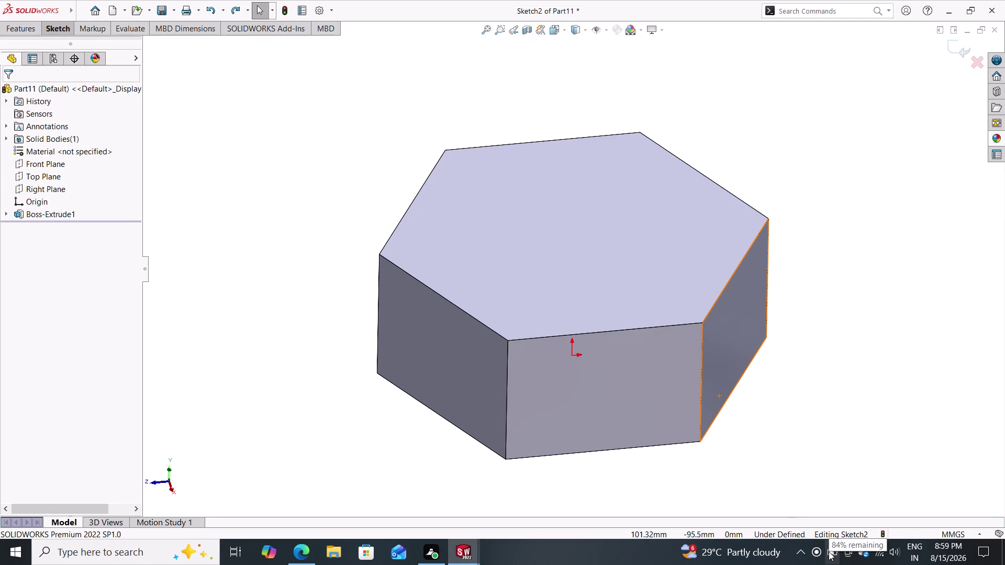
Select the Right Plane and view it face-on.
click(697, 428)
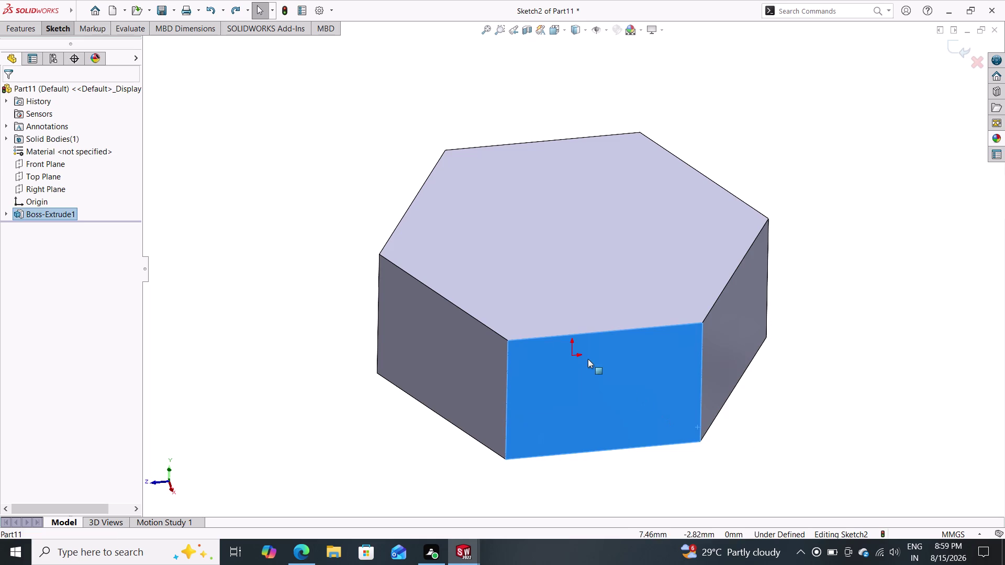
click(39, 190)
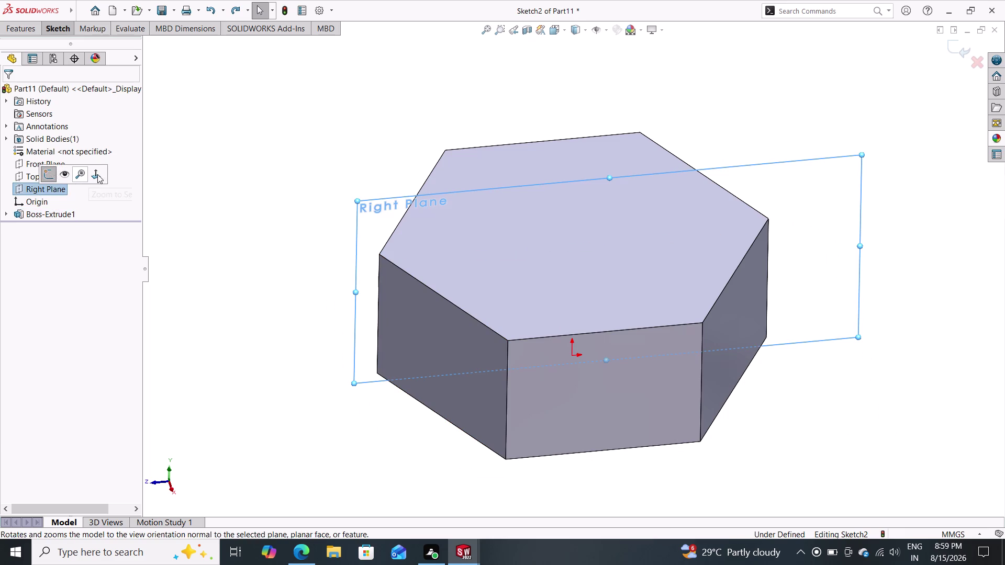
click(97, 175)
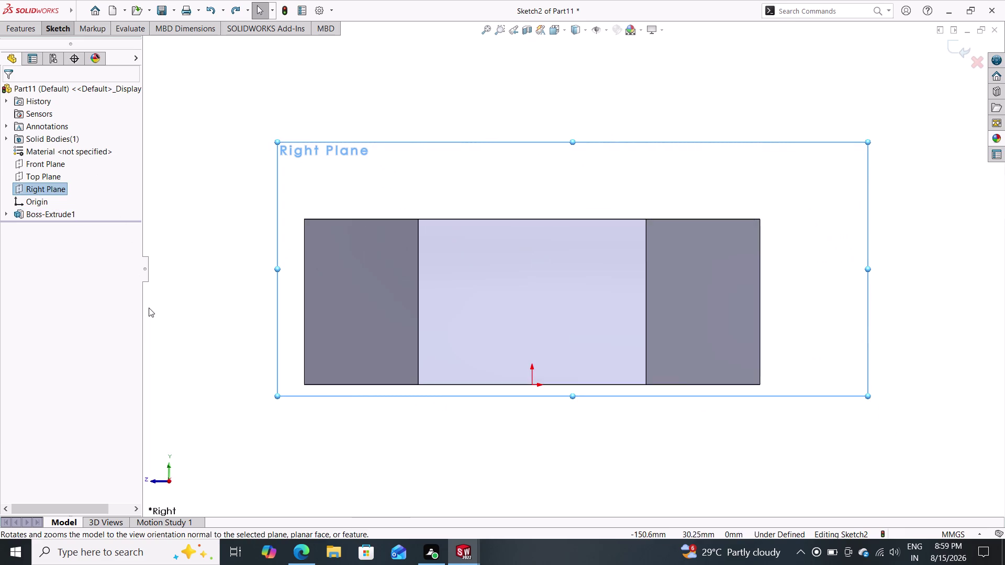
Draw a vertical construction centerline rising straight up from the origin.
click(48, 27)
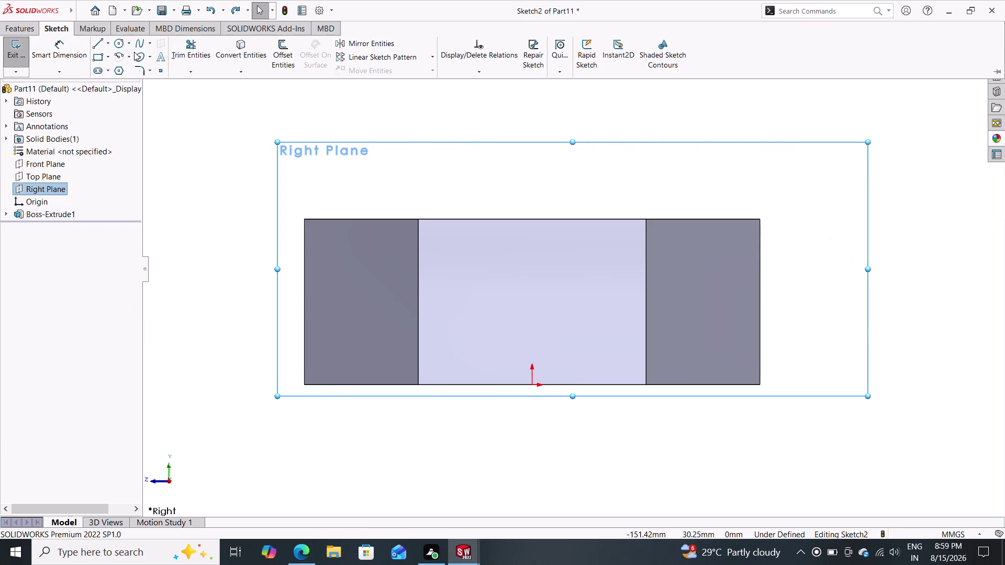
click(107, 45)
click(107, 70)
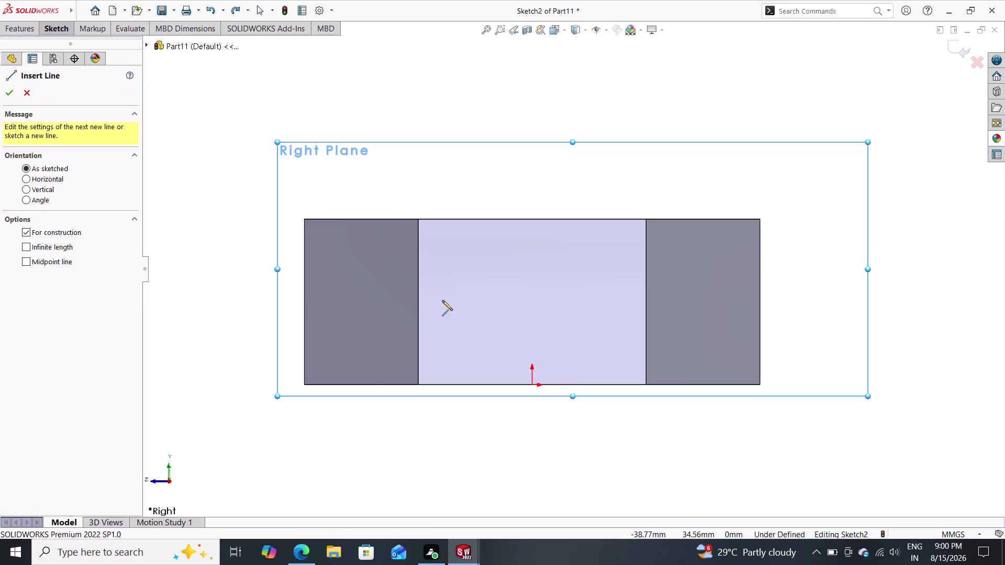
click(533, 384)
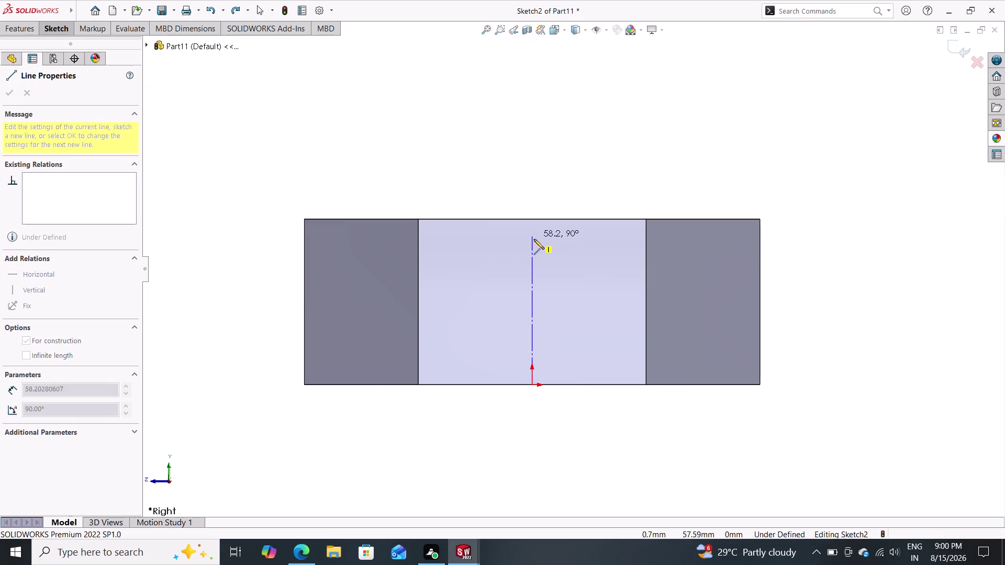
click(534, 240)
key(Escape)
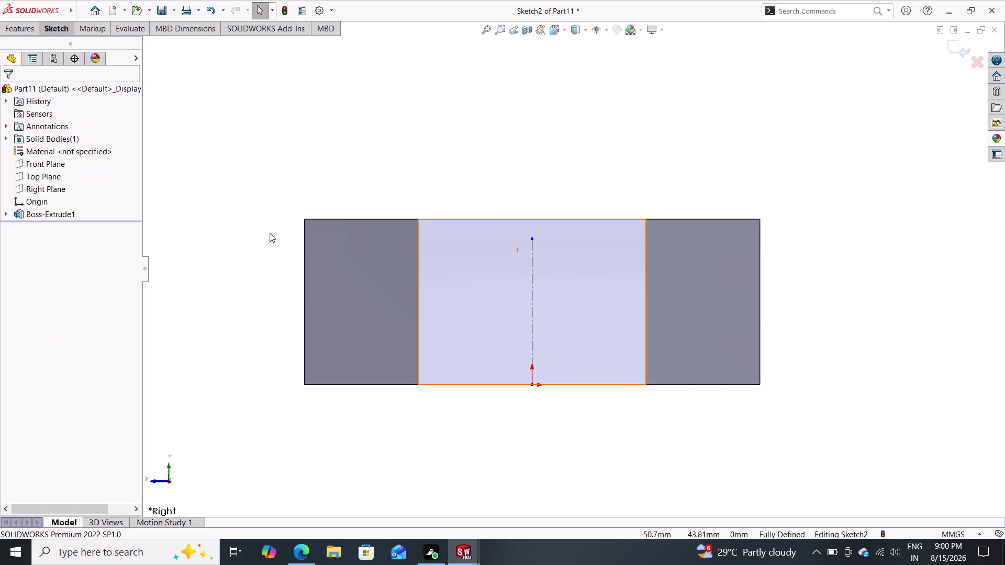
click(64, 32)
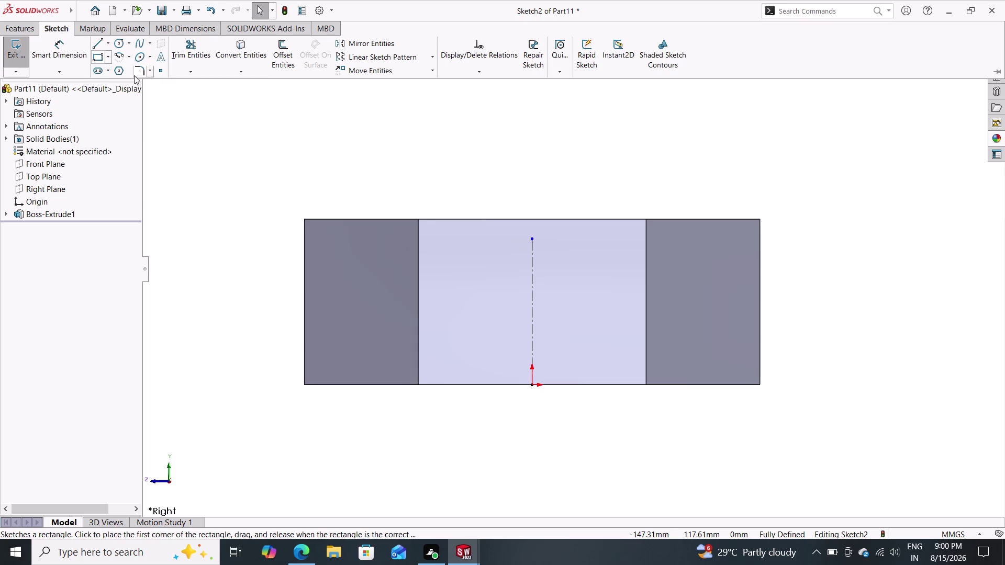
Convert the right block's top edge and outer side edge into sketch lines.
click(703, 218)
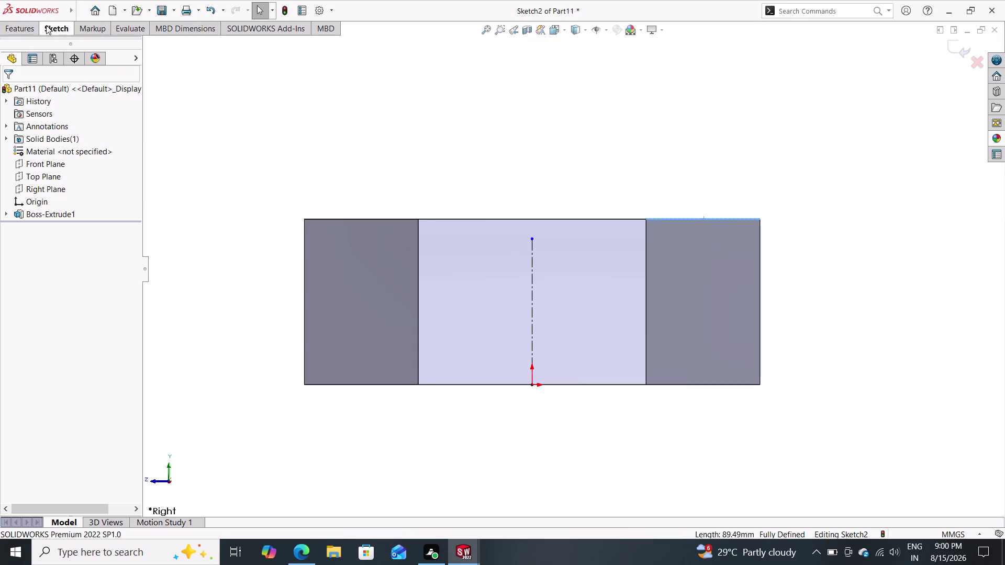
click(46, 26)
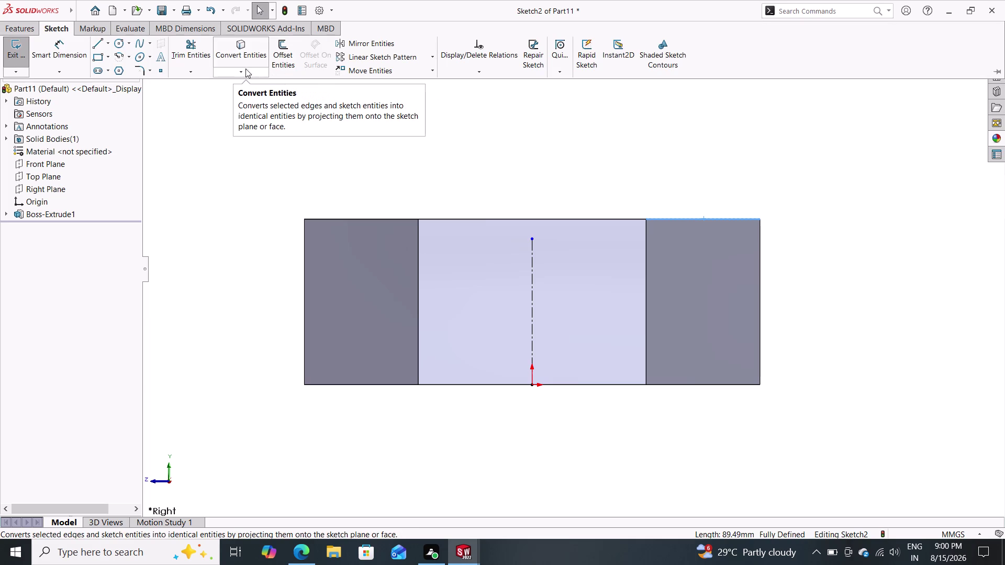
click(241, 54)
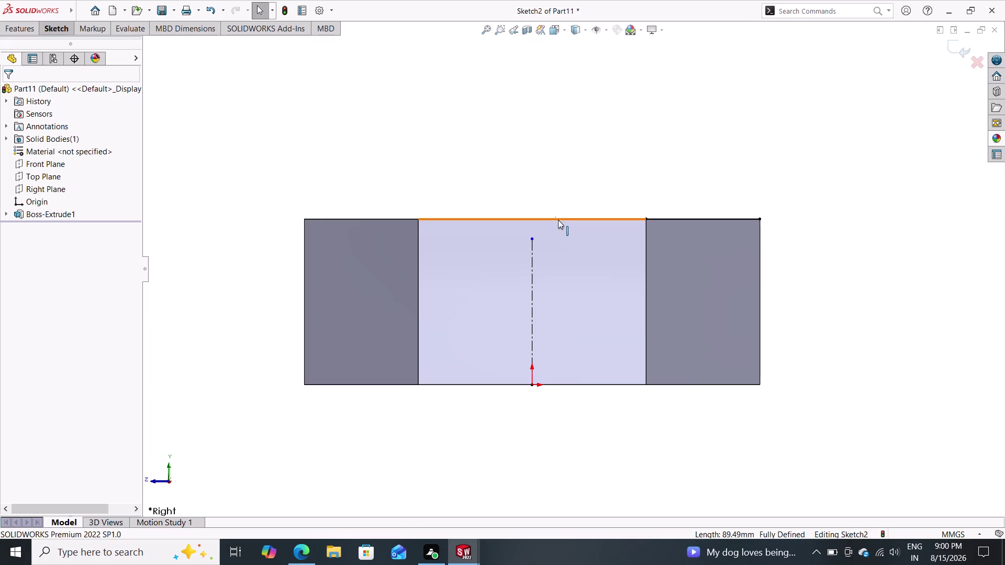
click(759, 255)
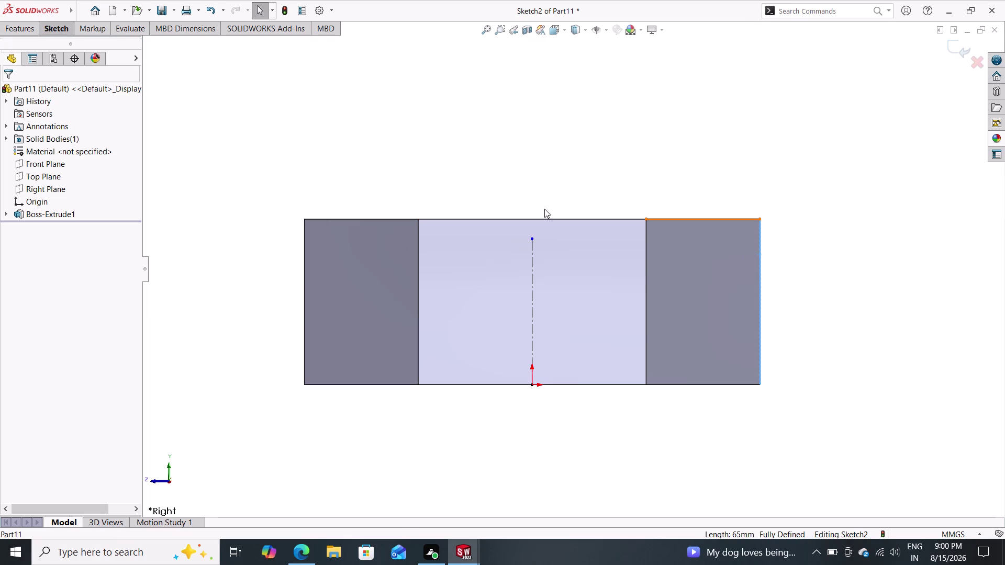
click(60, 23)
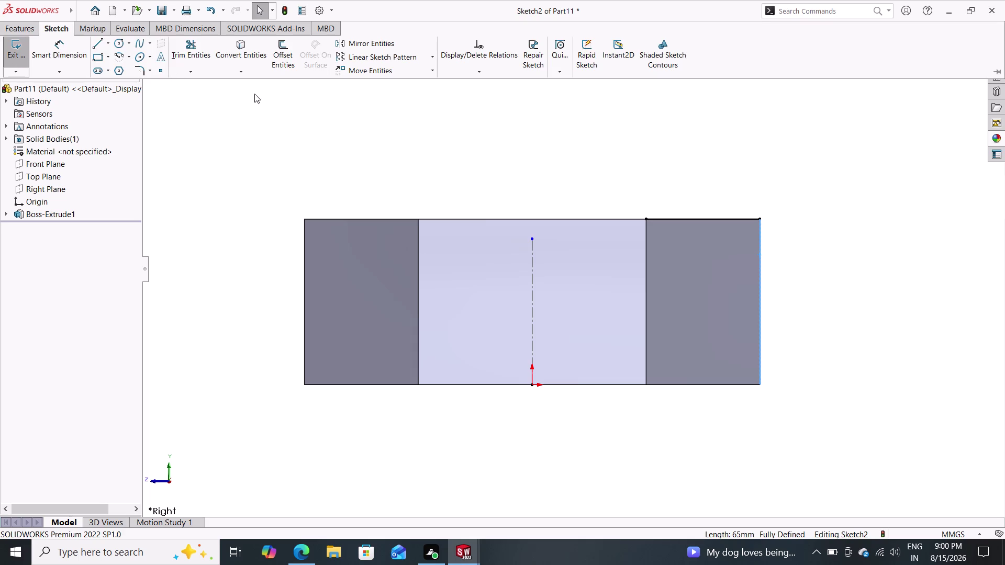
click(242, 54)
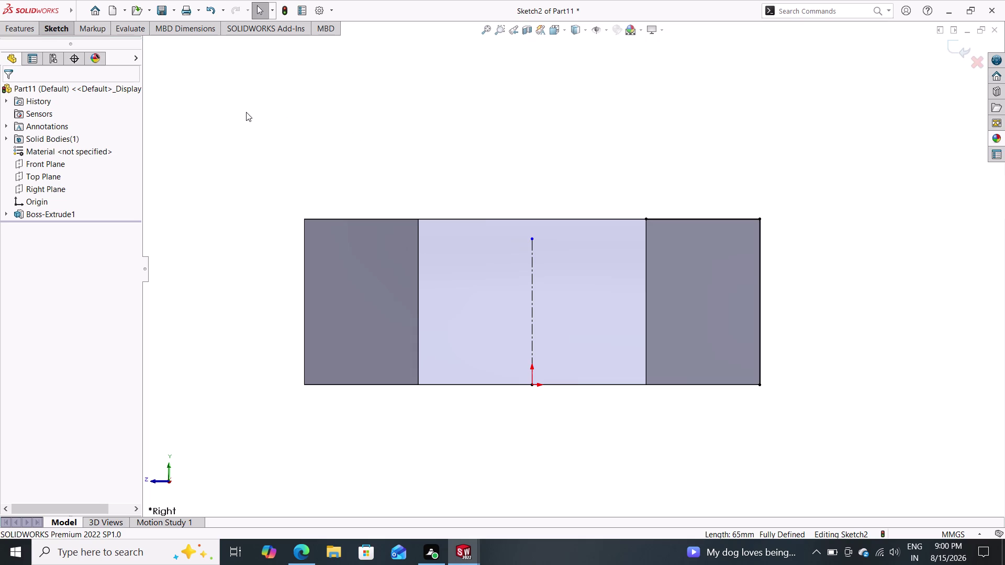
click(64, 31)
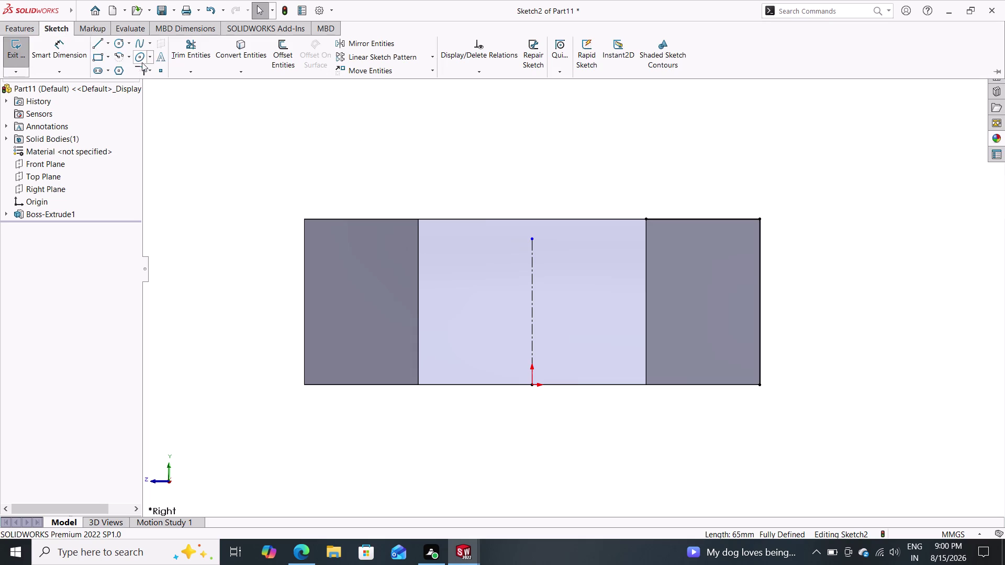
click(140, 68)
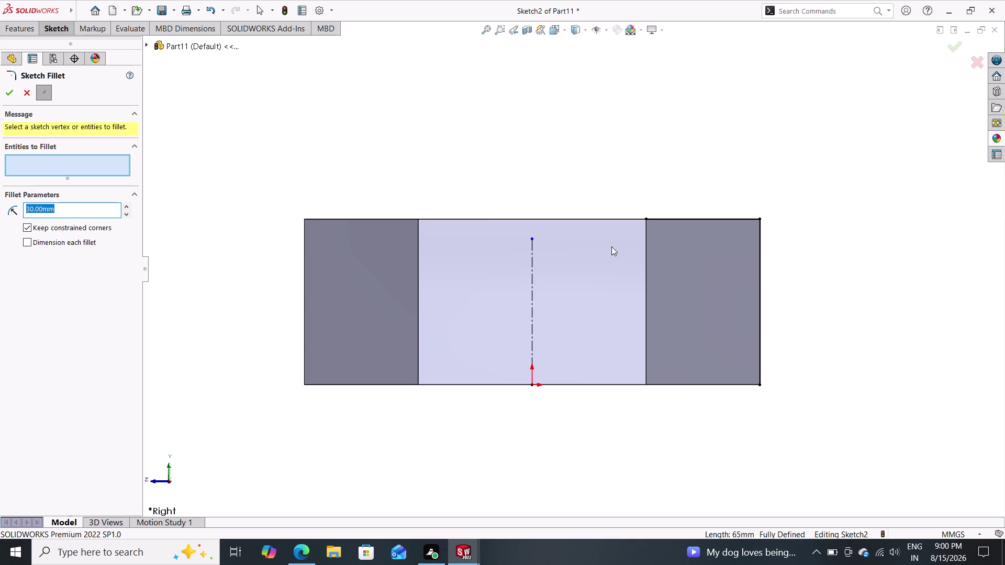
Fillet the corner between the converted top and right edges with a 30 mm radius.
drag(786, 205, 723, 253)
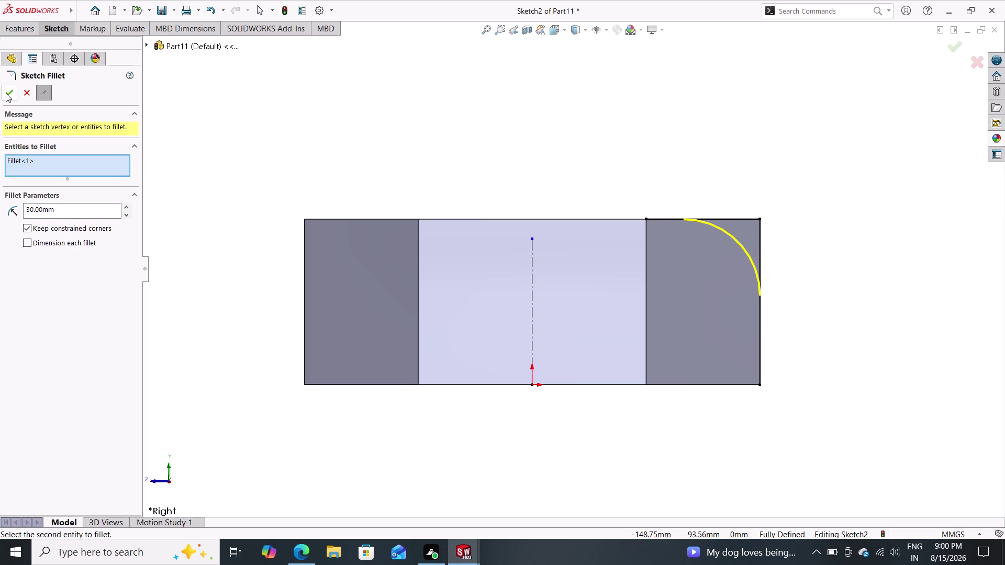
click(5, 93)
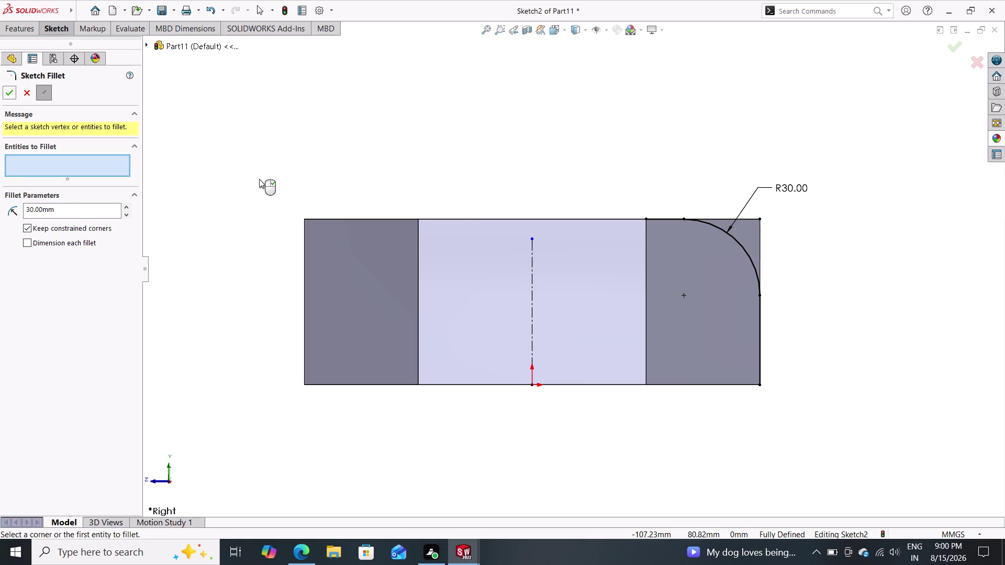
key(Escape)
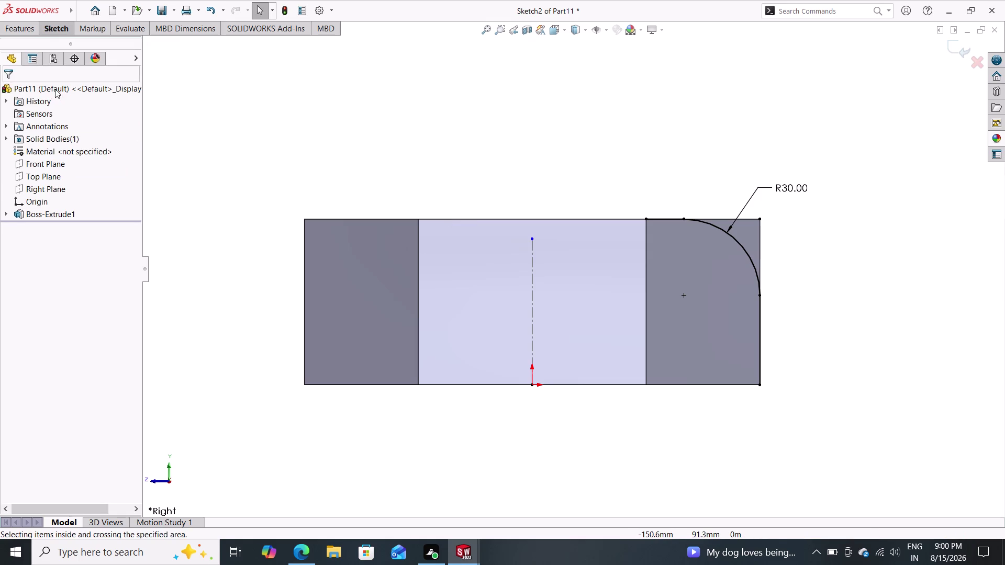
click(57, 27)
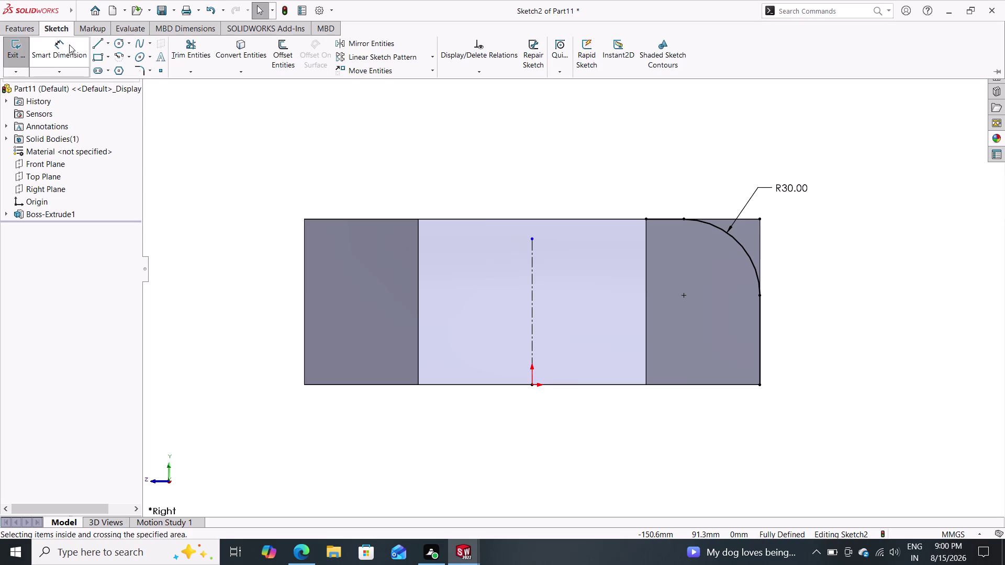
Draw a line chain enclosing the filleted corner, from above the nut down to its base.
click(97, 45)
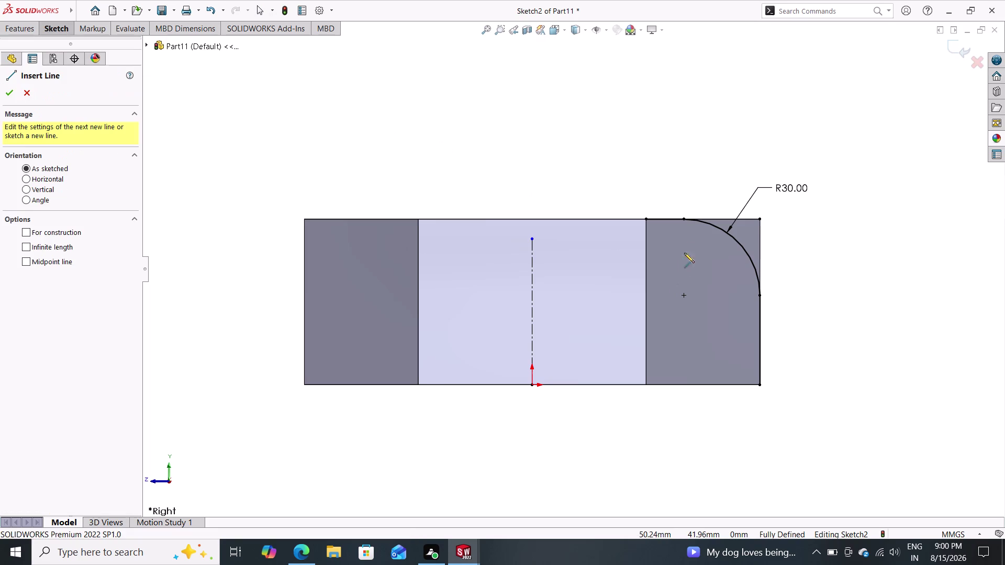
click(684, 219)
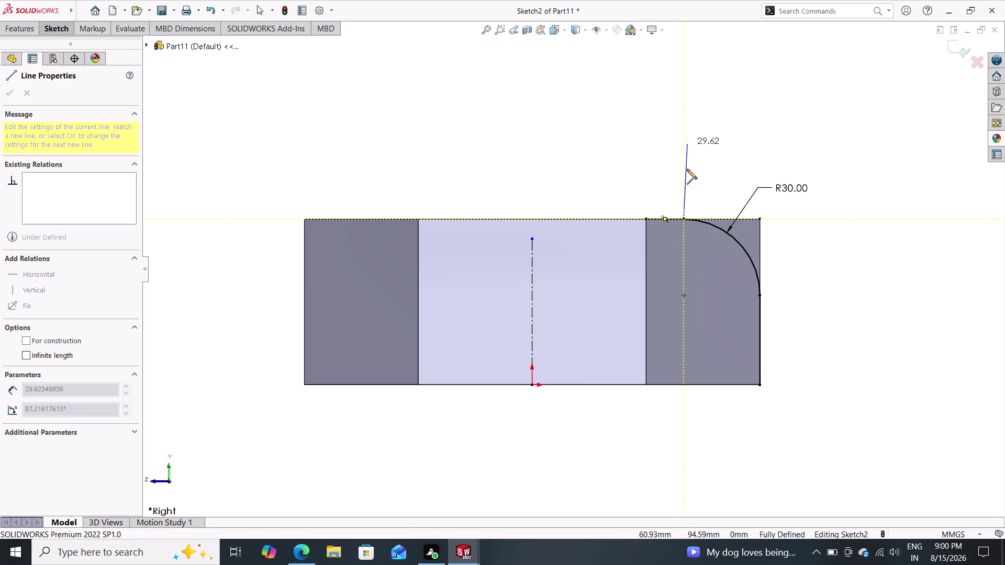
click(684, 142)
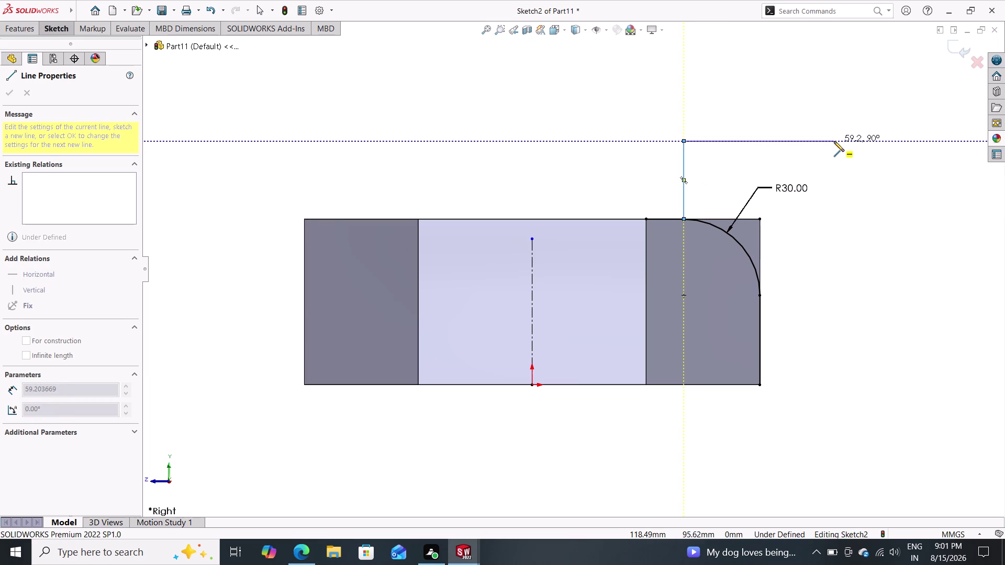
click(834, 142)
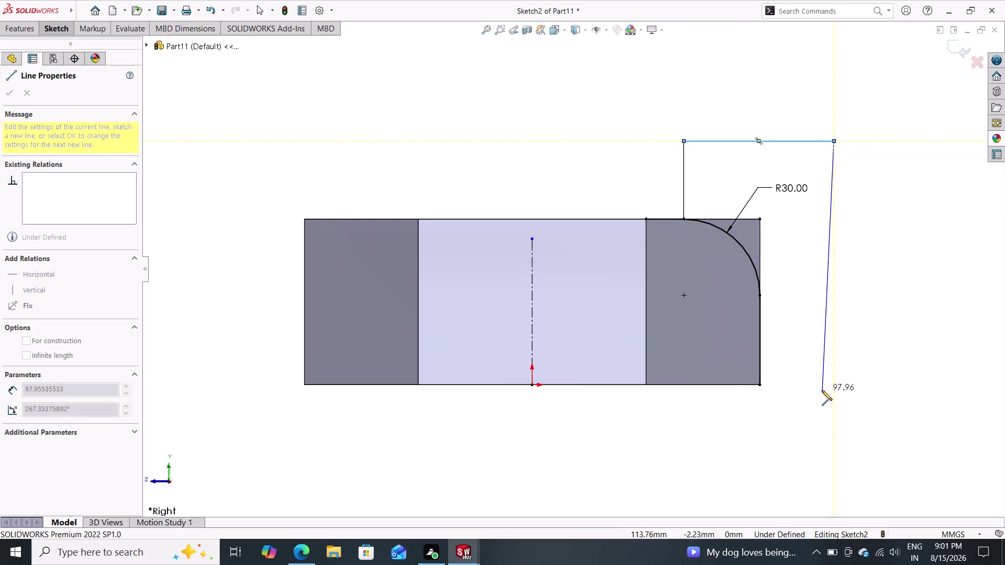
click(821, 387)
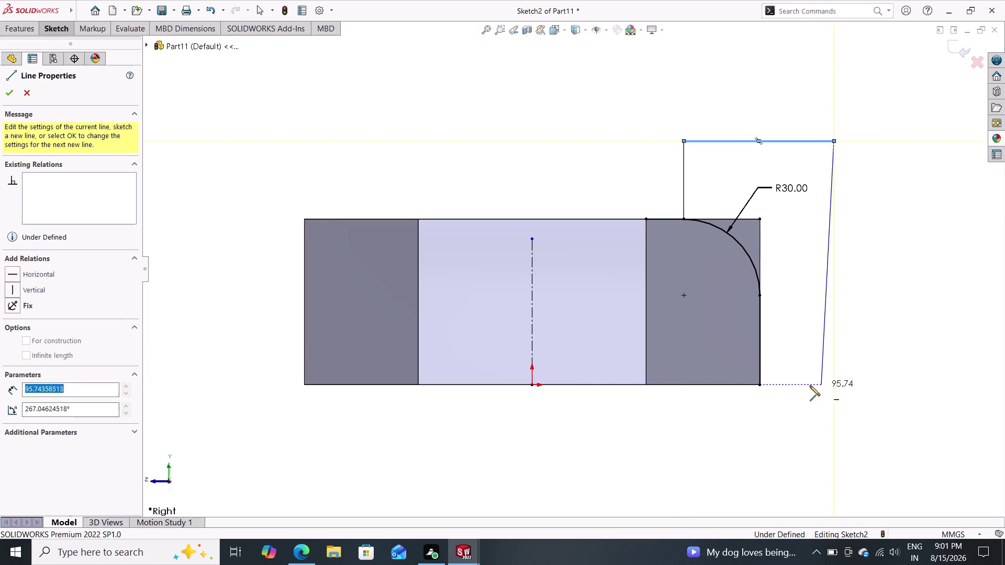
click(760, 384)
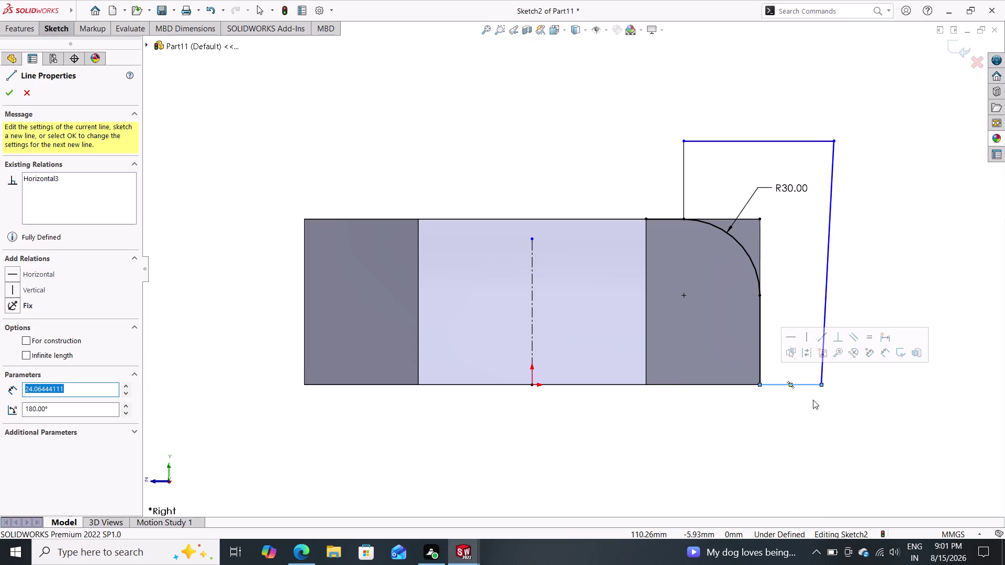
key(Escape)
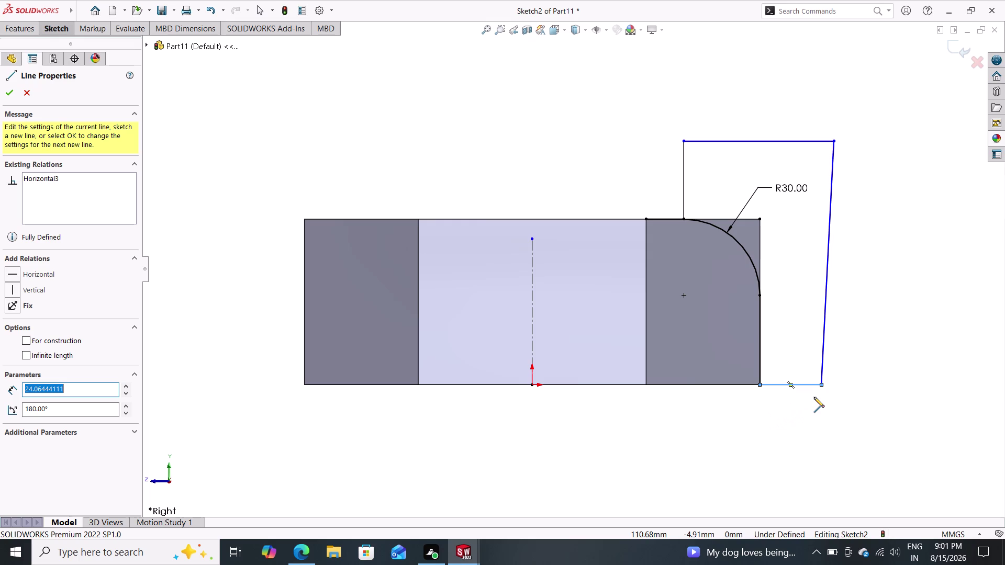
key(Escape)
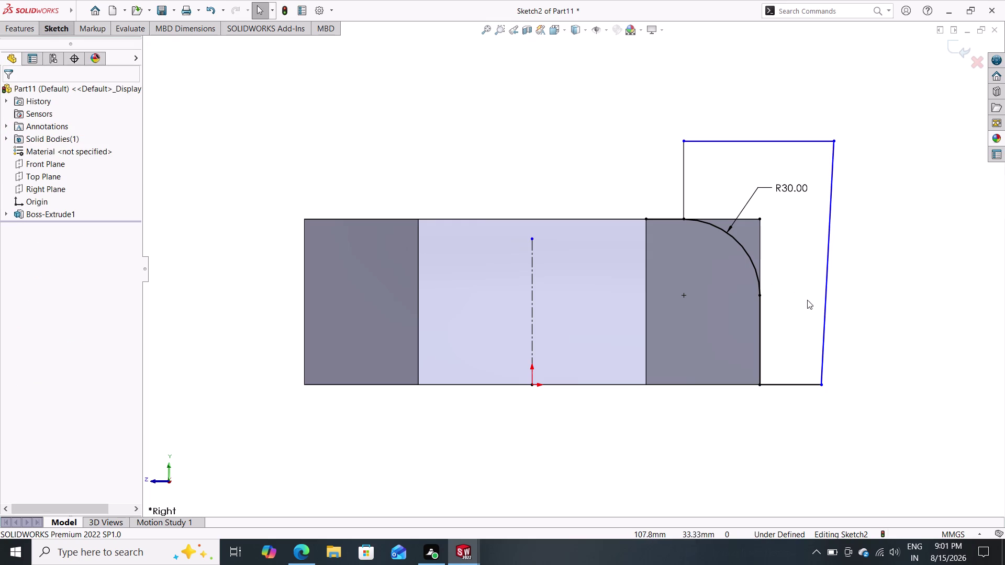
Make the slanted right-side line vertical, about 95.74 mm long.
click(824, 307)
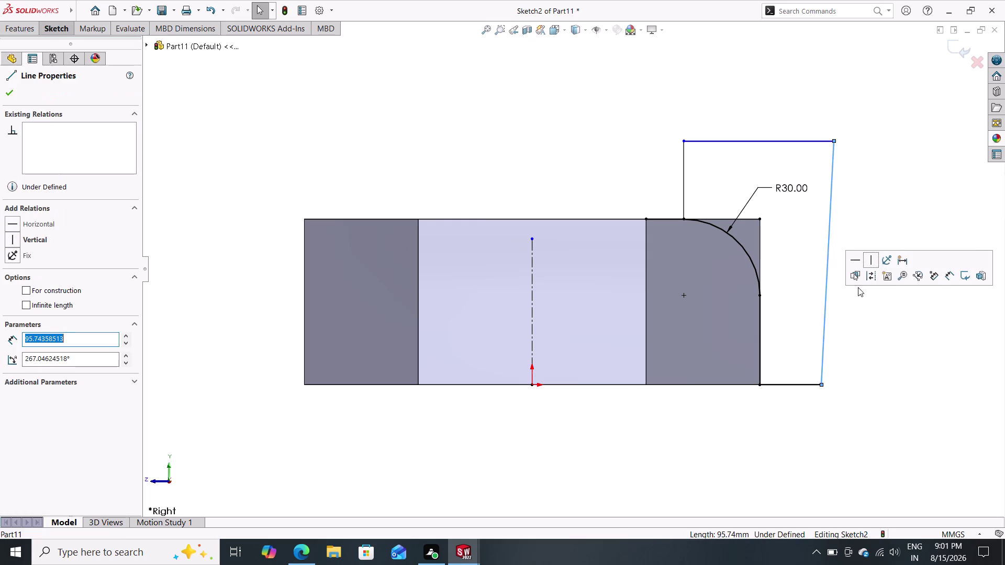
click(873, 257)
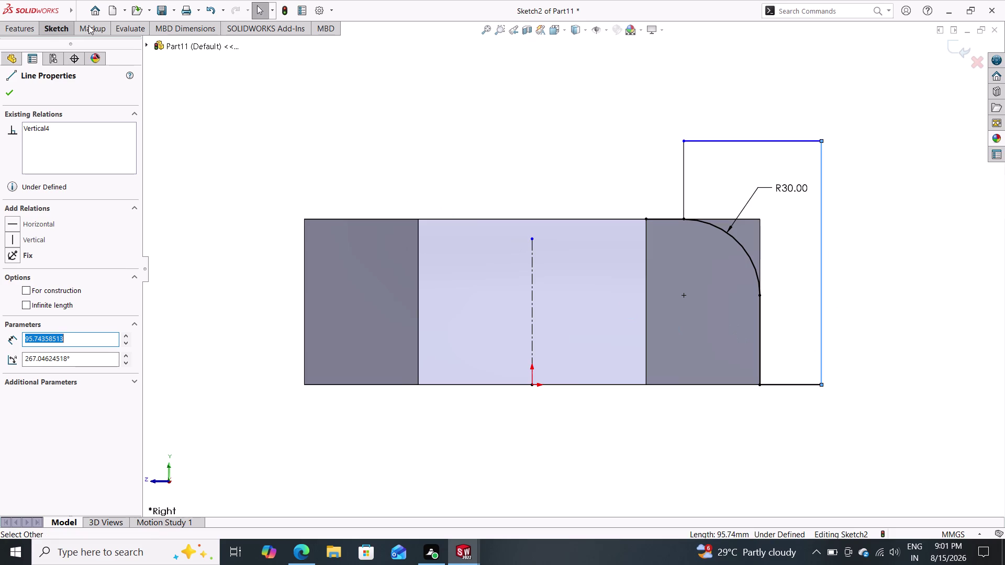
click(5, 90)
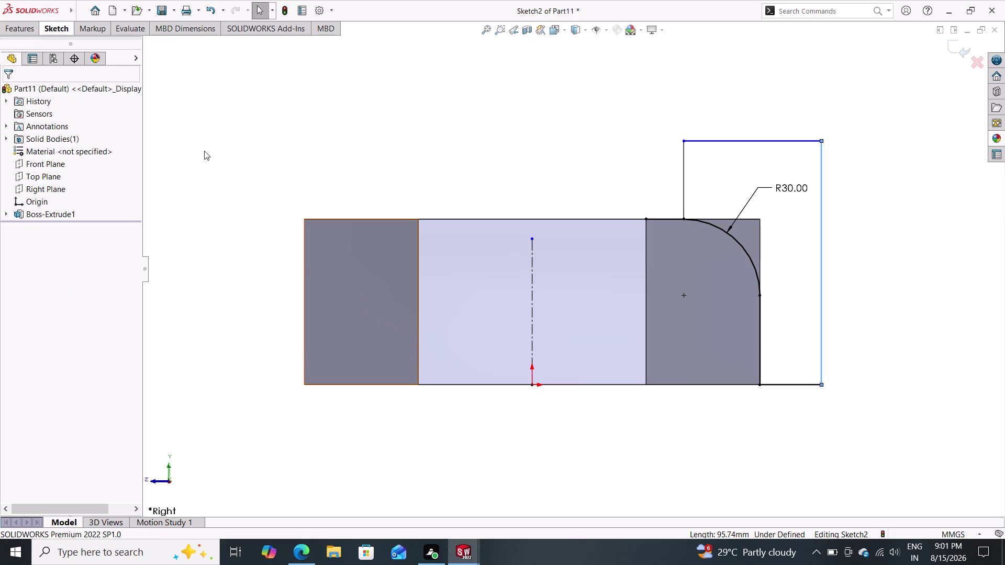
click(61, 34)
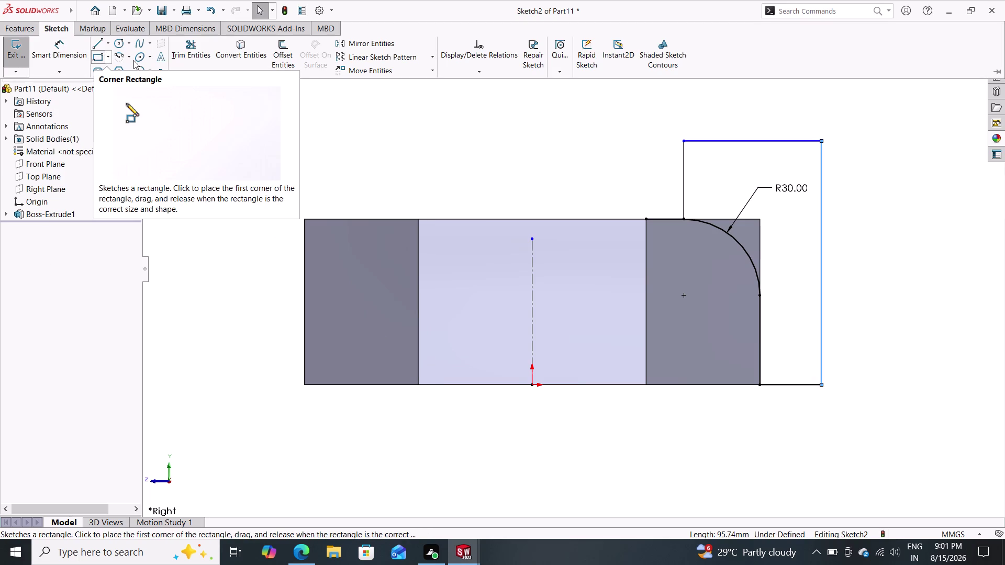
click(18, 26)
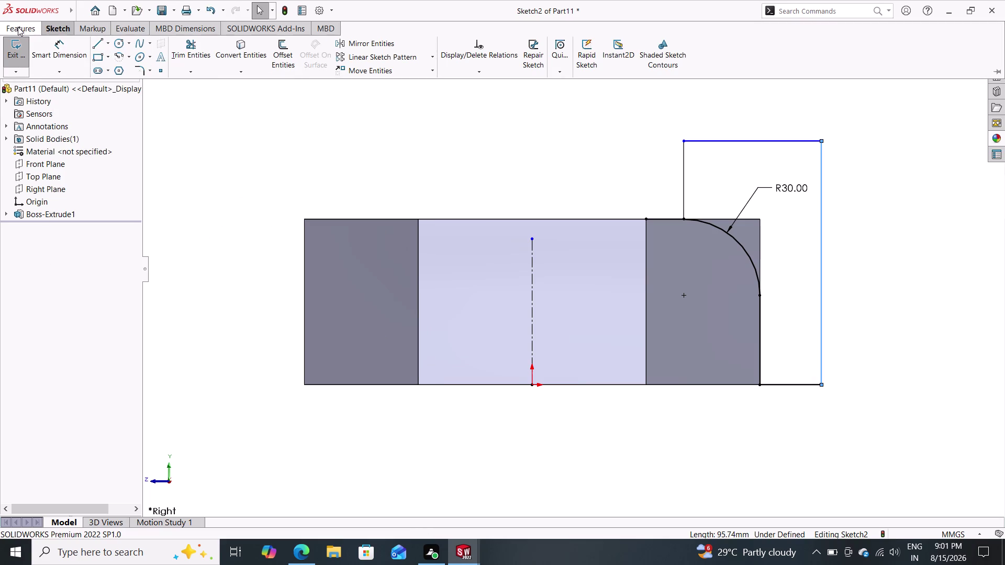
click(55, 50)
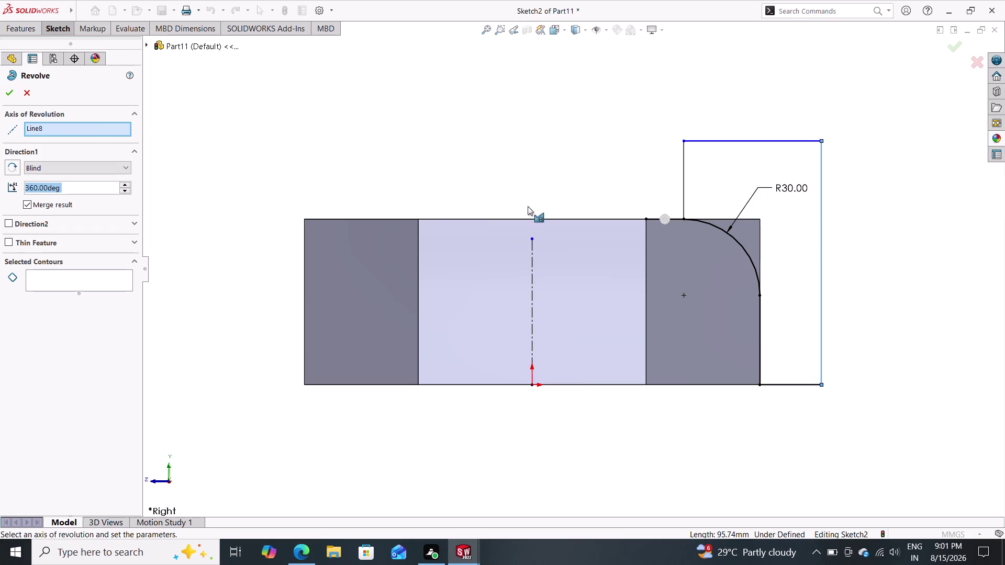
click(7, 90)
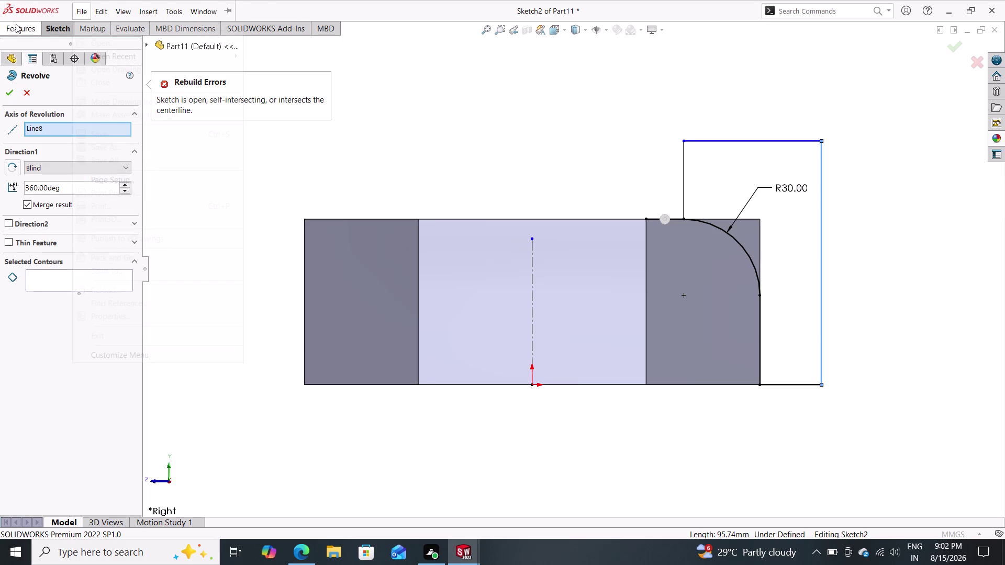
click(46, 27)
click(46, 27)
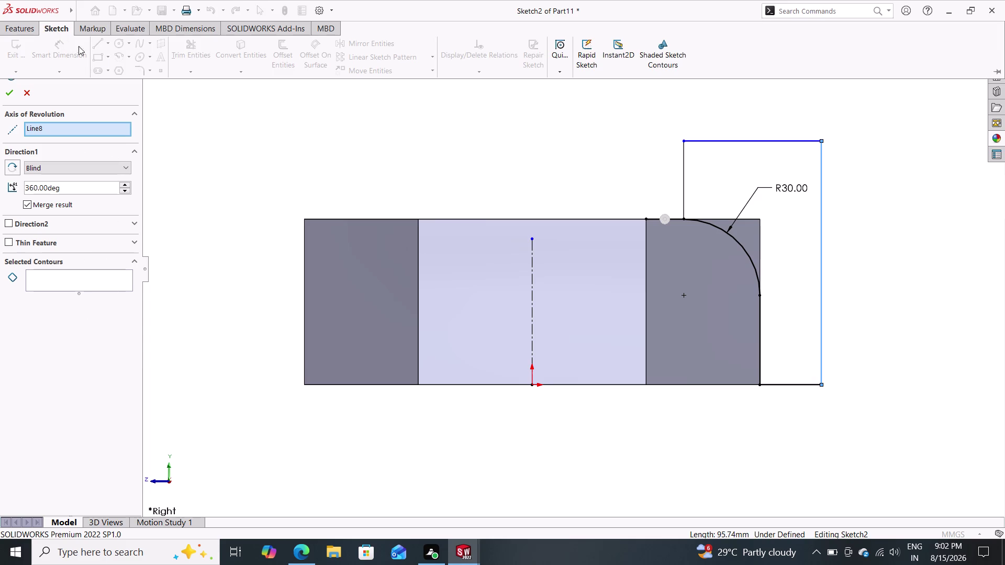
click(16, 28)
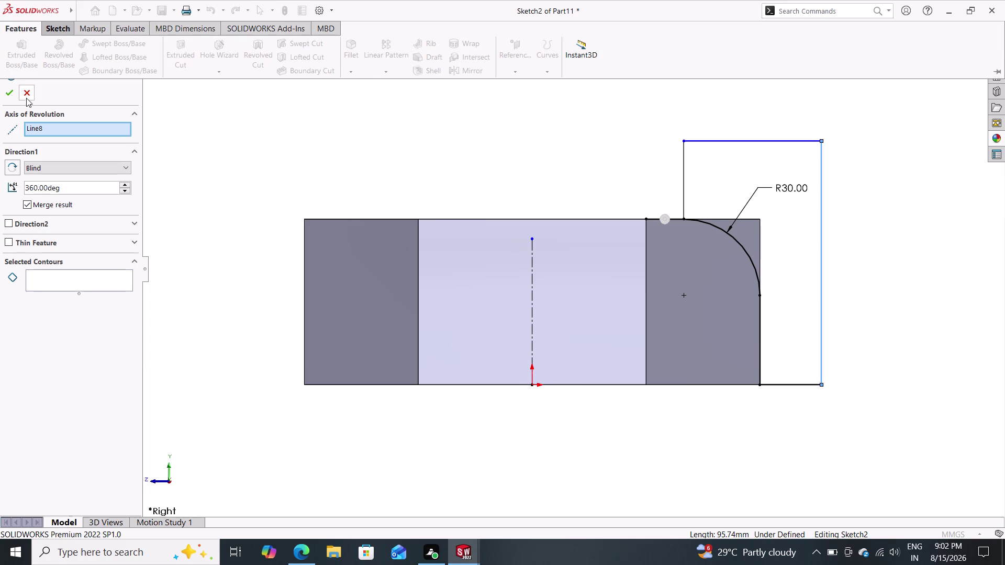
click(26, 97)
click(59, 33)
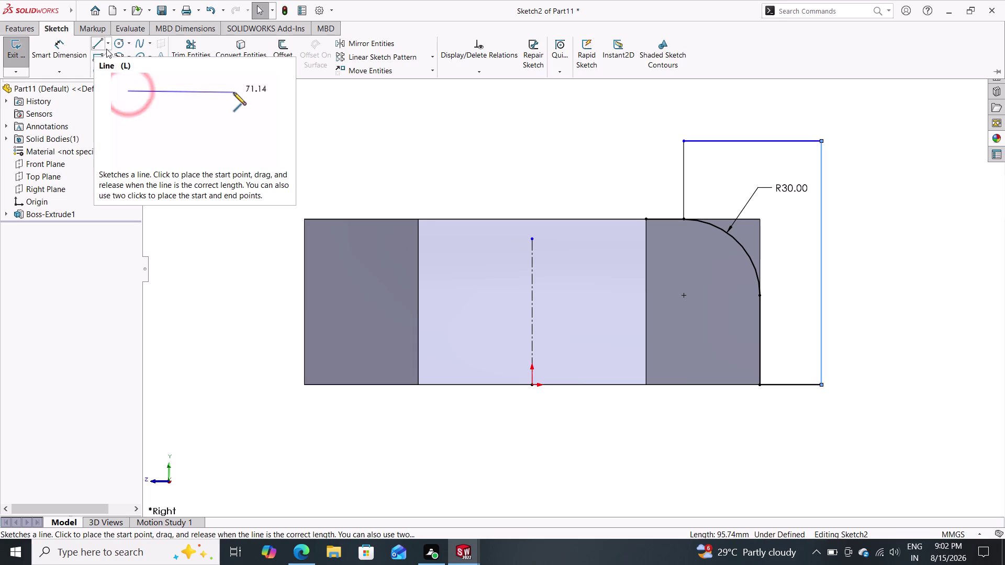
click(189, 56)
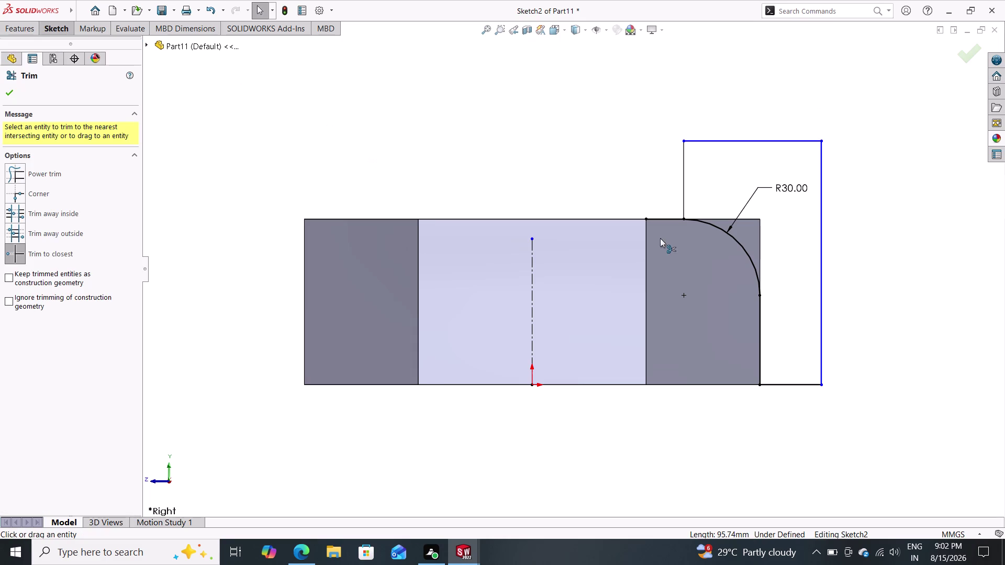
click(658, 219)
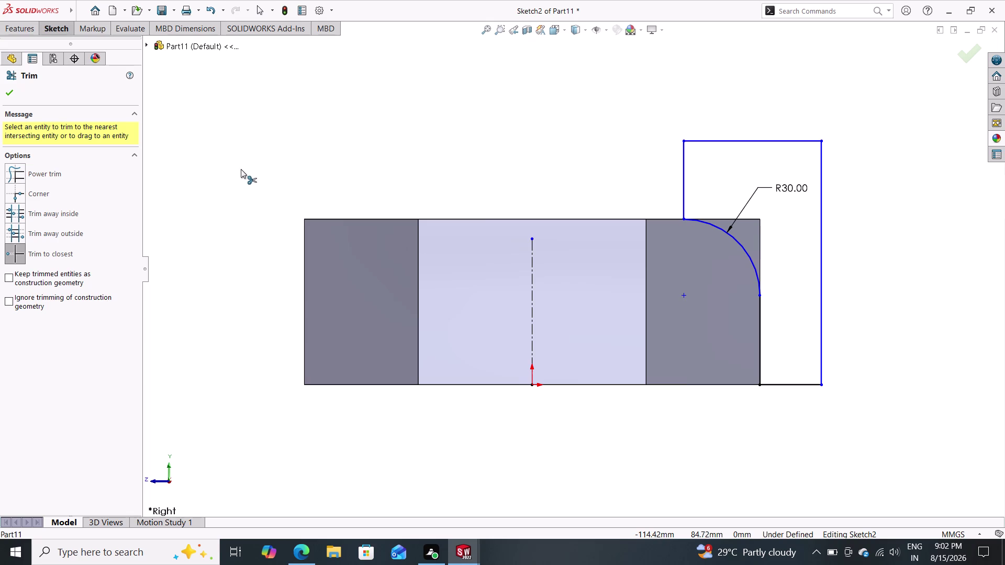
key(ctrl+z)
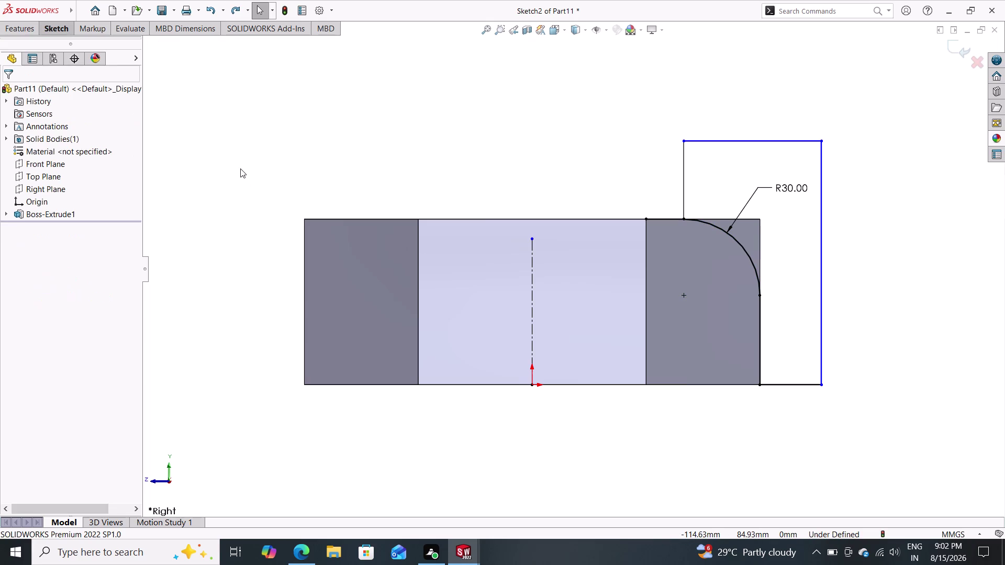
key(Escape)
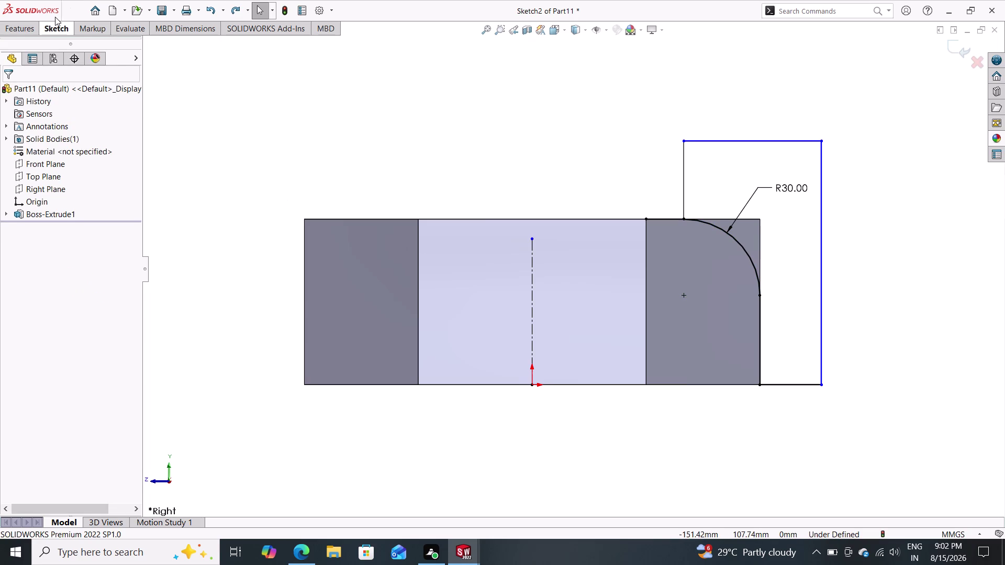
Restore and re-maximize the window, then try a Revolved Boss/Base about the centerline.
click(55, 16)
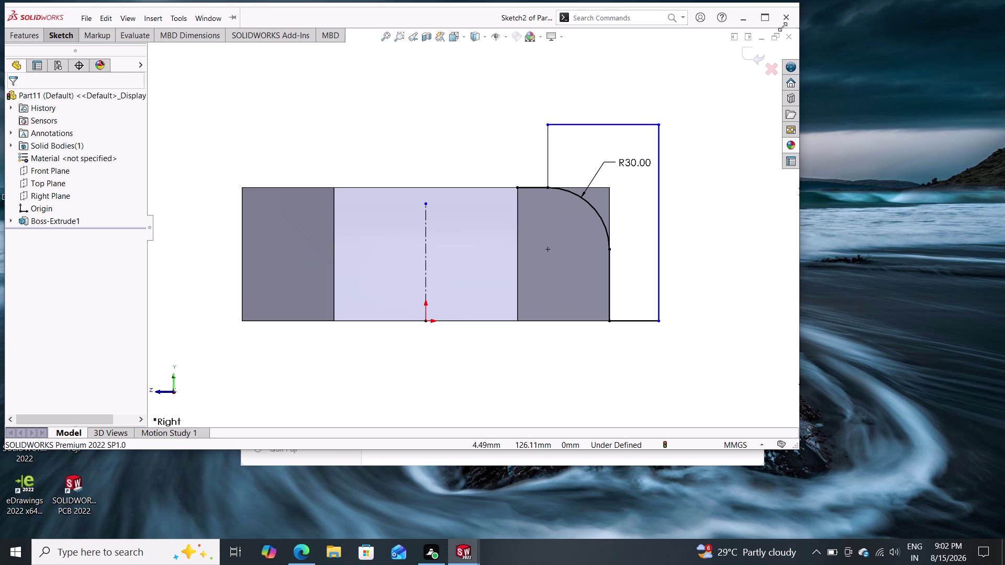
click(764, 23)
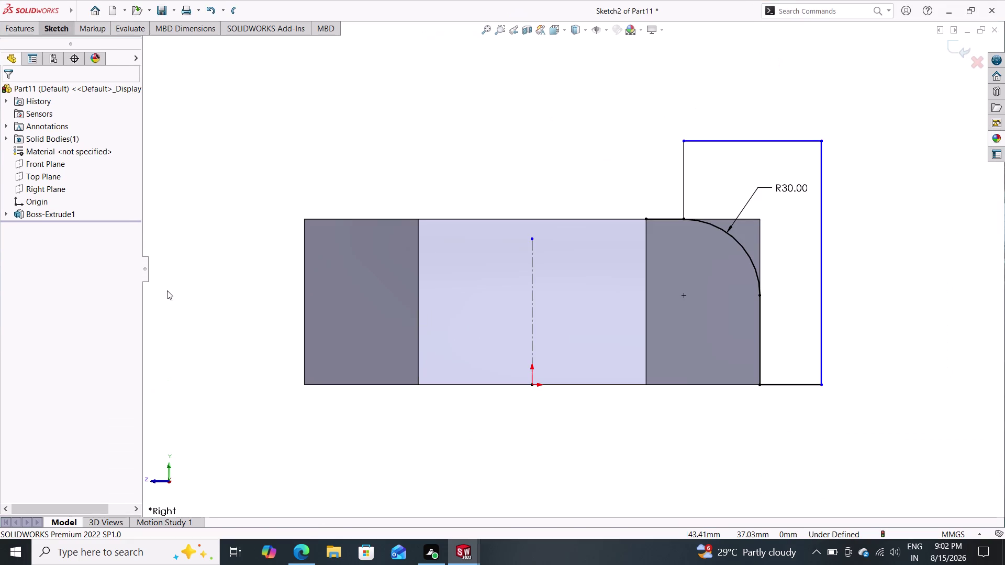
click(58, 26)
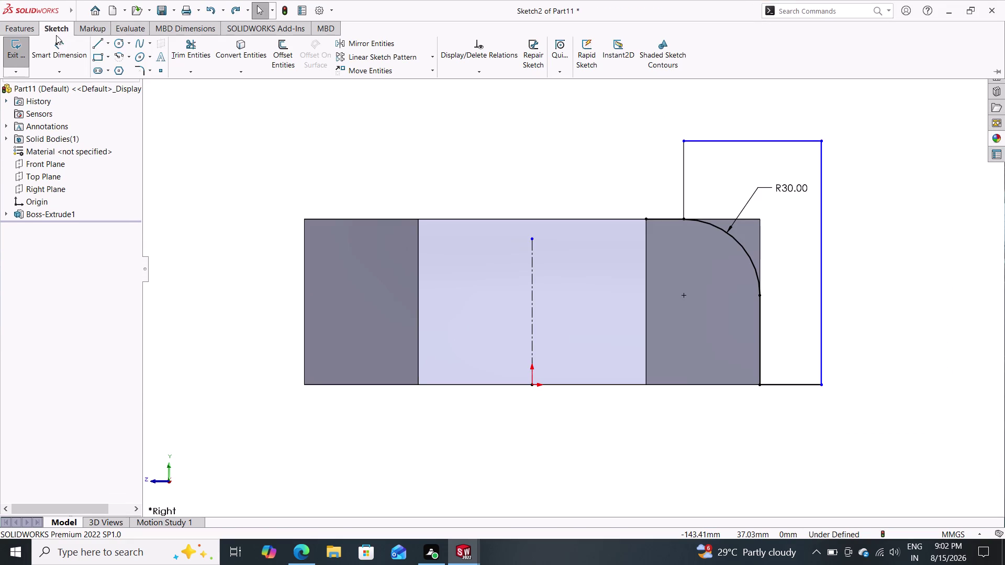
click(23, 28)
click(57, 46)
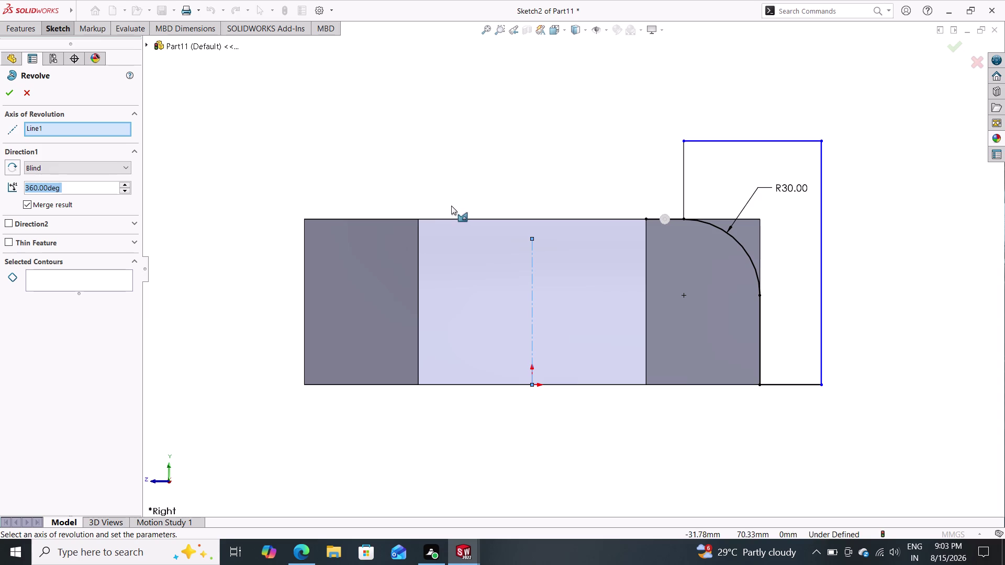
click(25, 95)
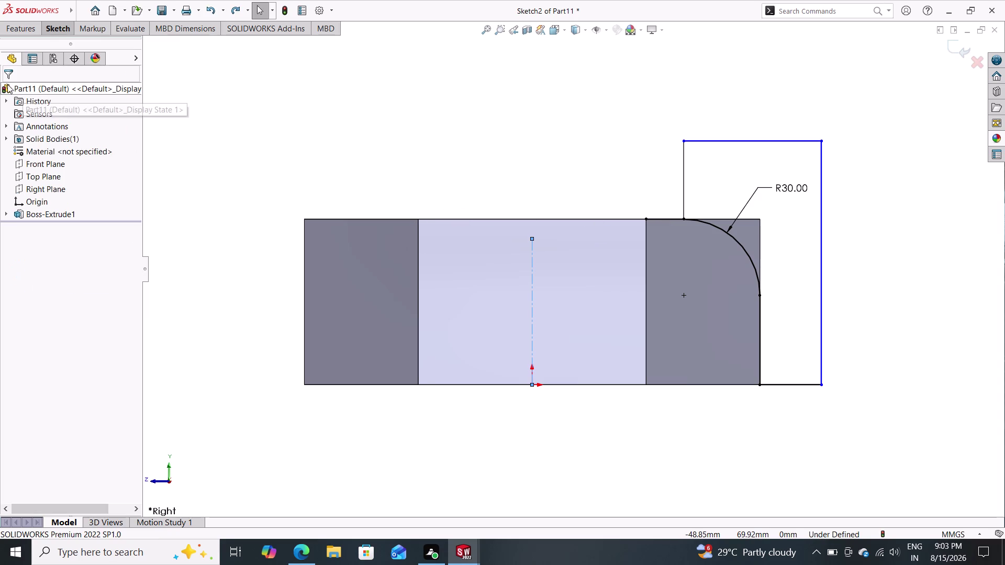
Retry the revolve and cancel it after the open-sketch error.
click(37, 22)
click(57, 45)
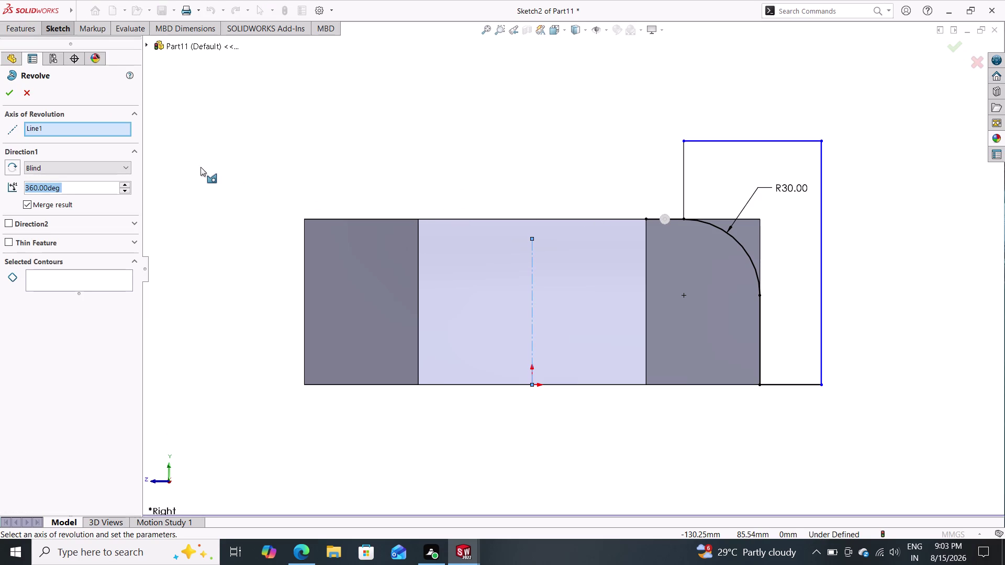
click(13, 89)
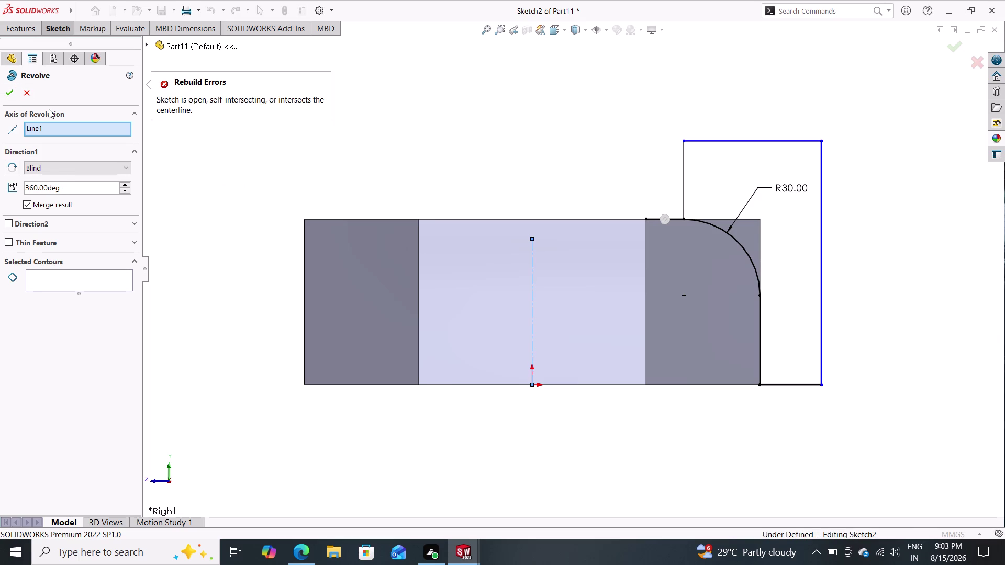
click(27, 93)
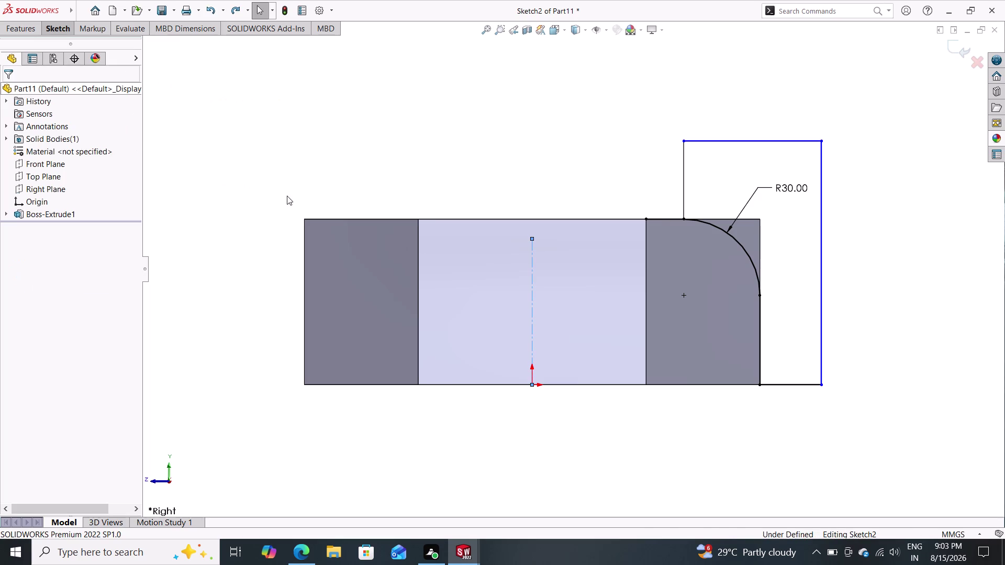
Delete the top horizontal line joining the two verticals above the R30 corner.
click(697, 141)
key(Delete)
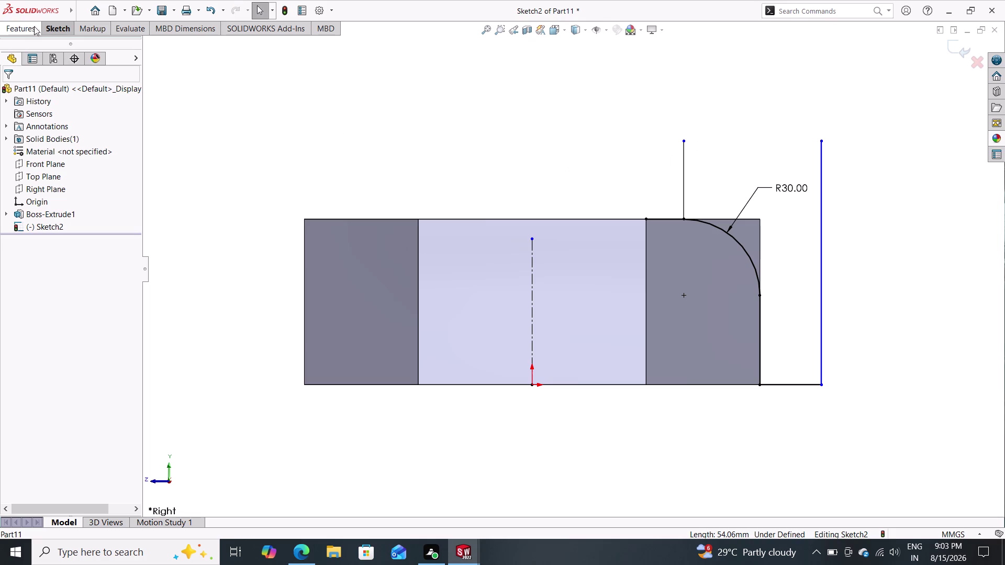
click(51, 24)
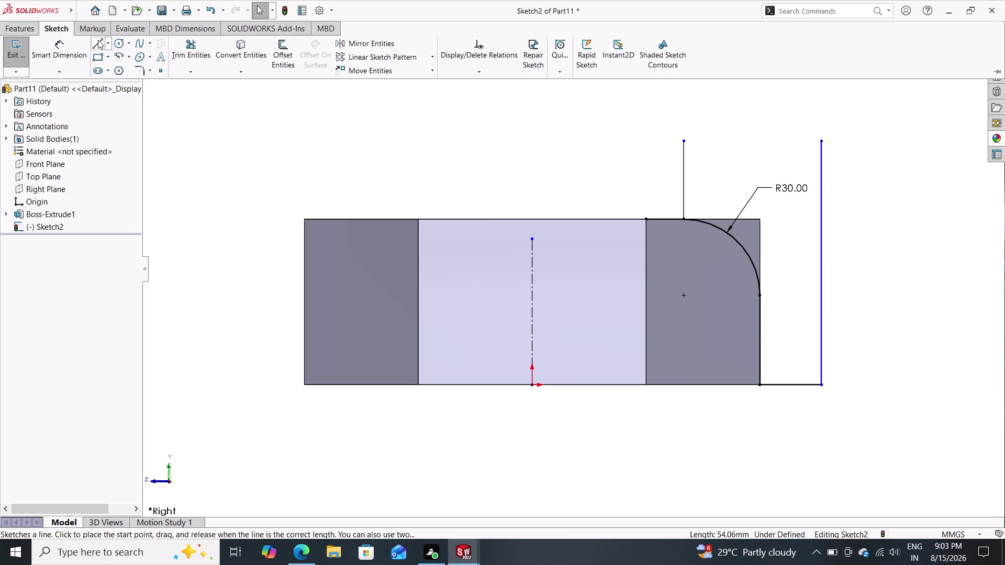
Redraw the top horizontal line connecting the tops of both vertical lines.
click(95, 40)
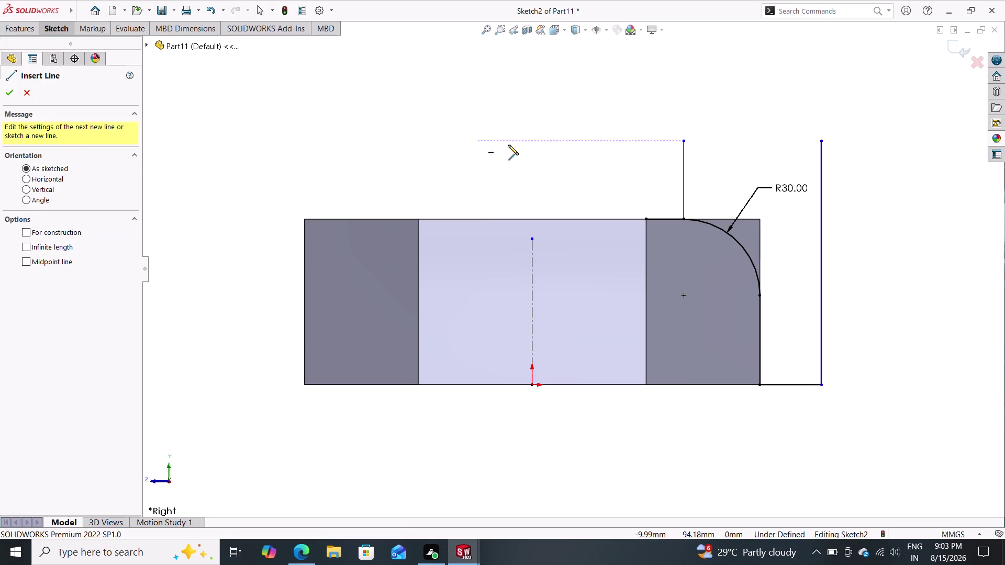
click(822, 141)
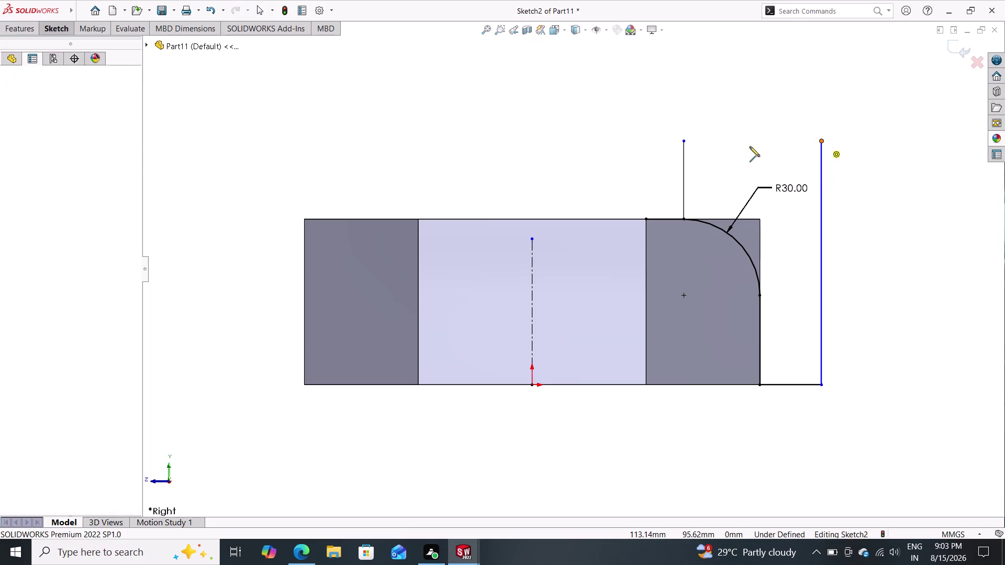
click(684, 140)
key(Escape)
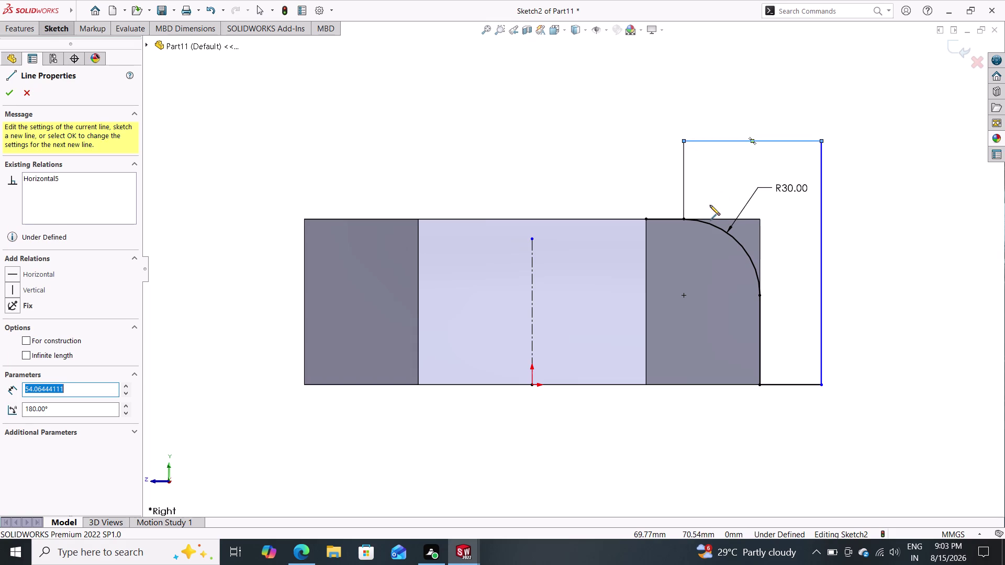
click(9, 91)
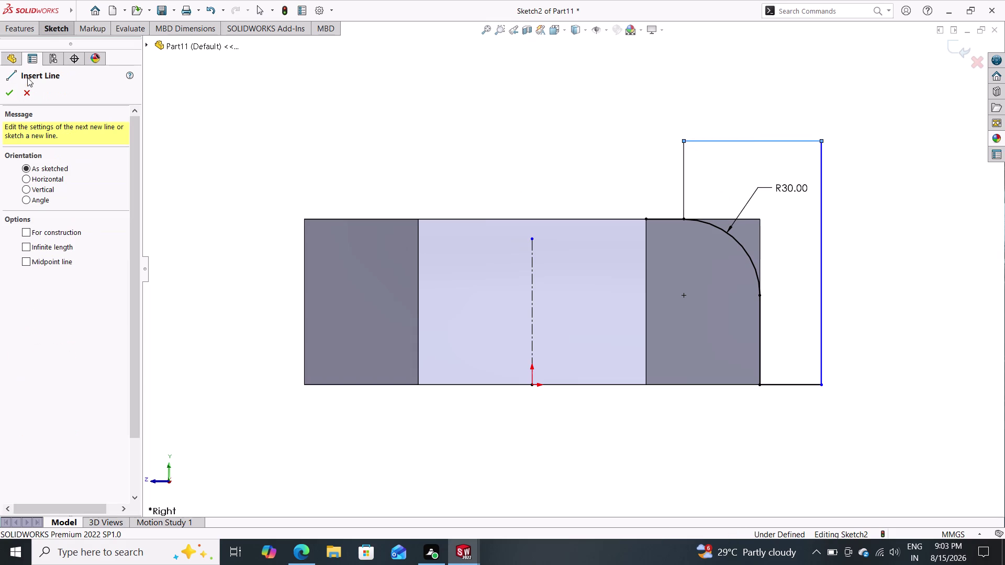
Start a Revolved Boss/Base on the sketch, which still reports an open-sketch error.
click(26, 28)
click(48, 41)
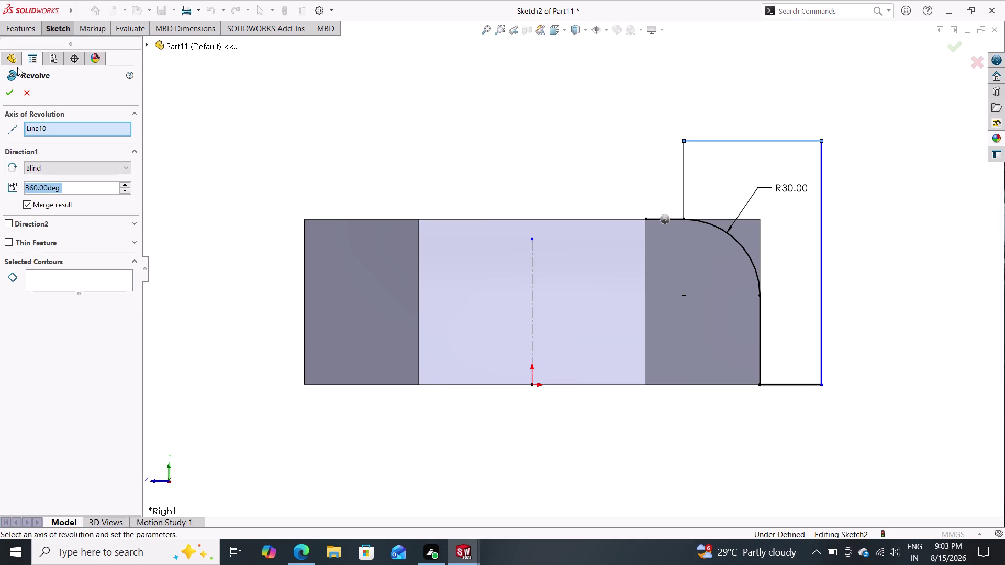
click(5, 88)
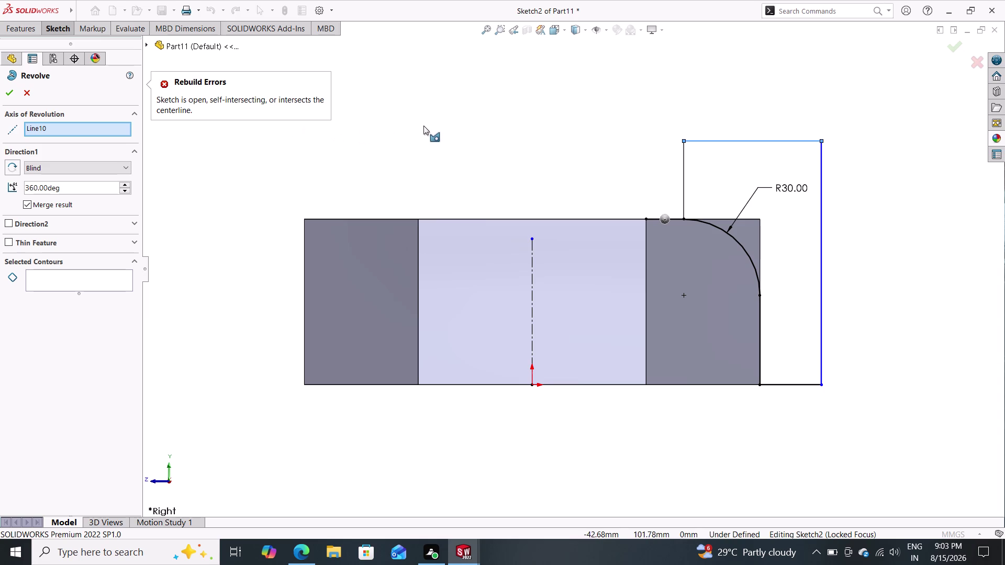
middle_drag(480, 137, 455, 179)
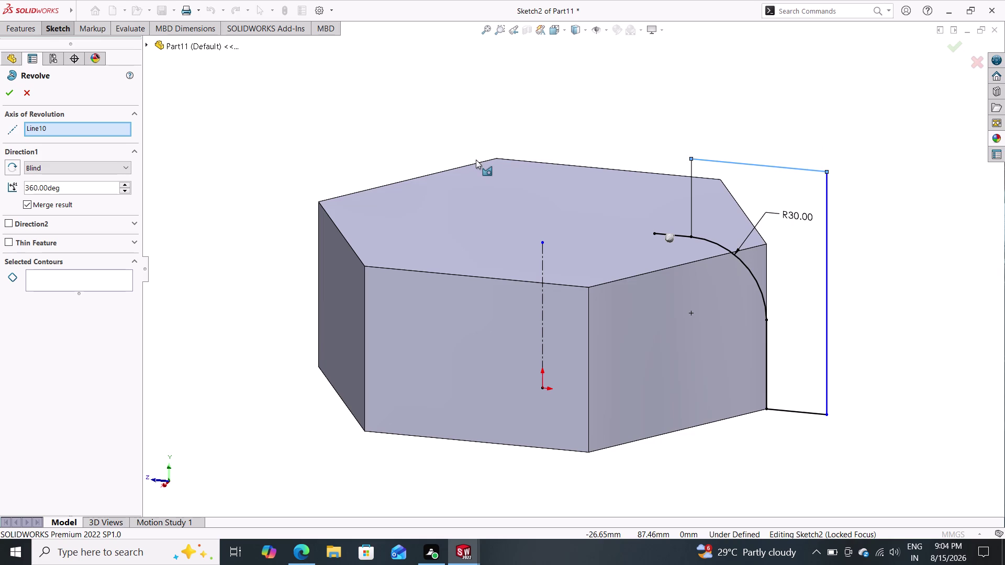
middle_drag(496, 140, 471, 166)
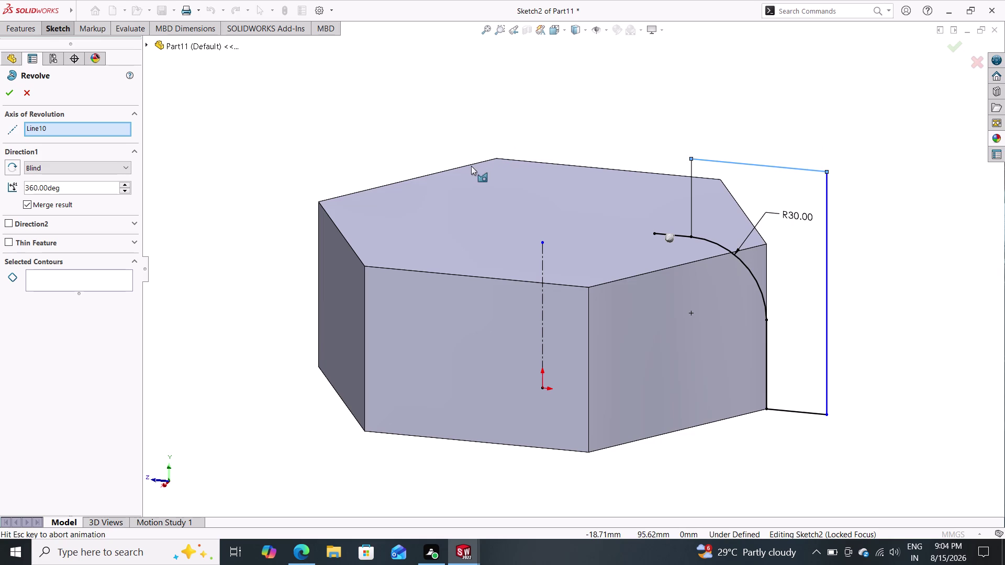
Orbit the nut to inspect the rounded-corner profile, finishing in the Right view.
middle_drag(472, 166, 345, 174)
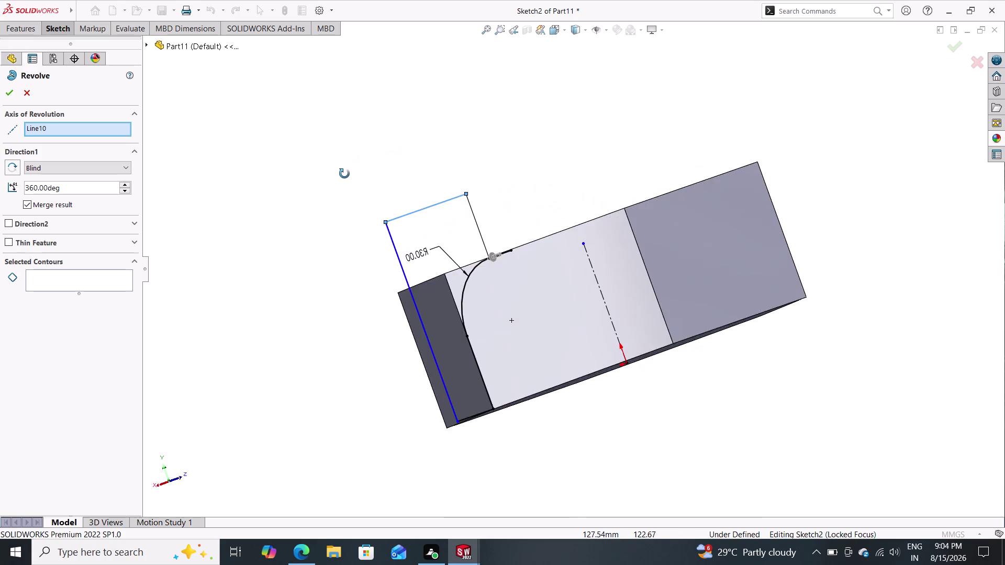
middle_drag(344, 174, 492, 93)
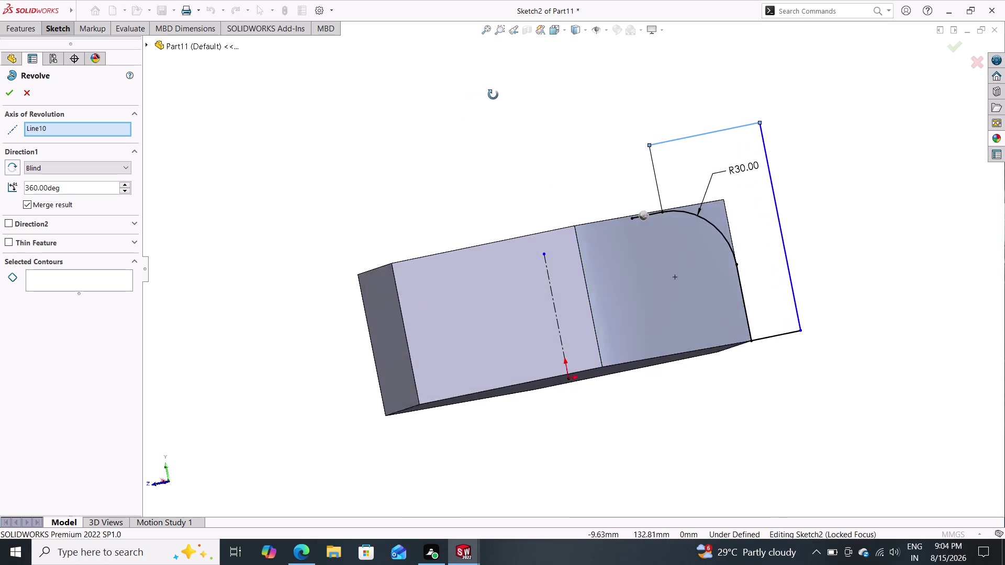
middle_drag(492, 93, 505, 109)
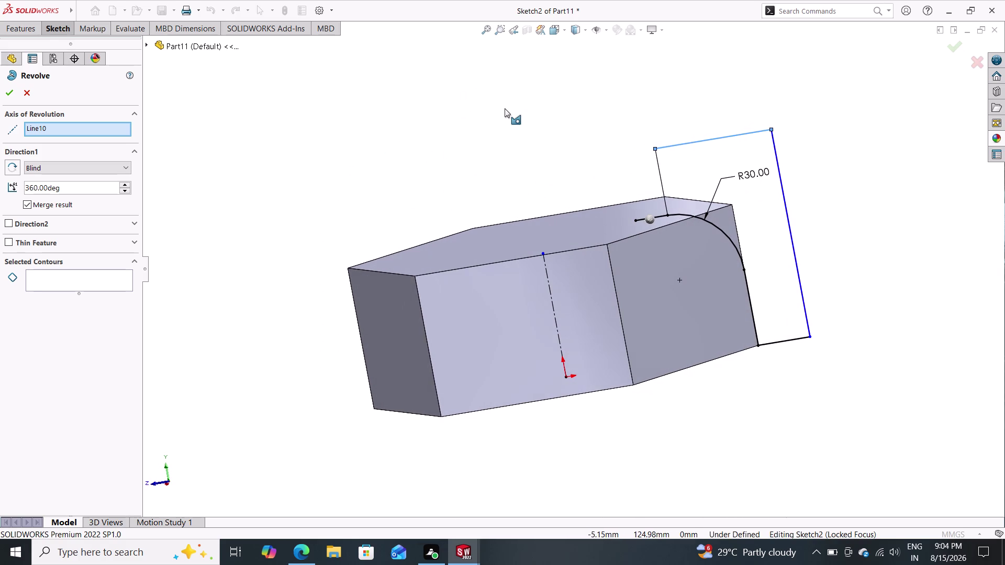
key(ctrl+z)
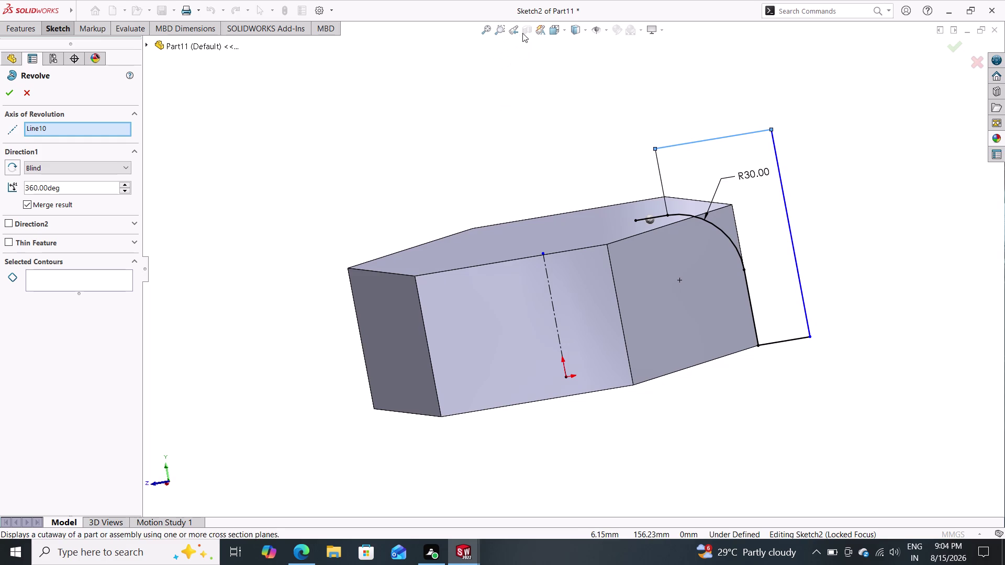
click(514, 29)
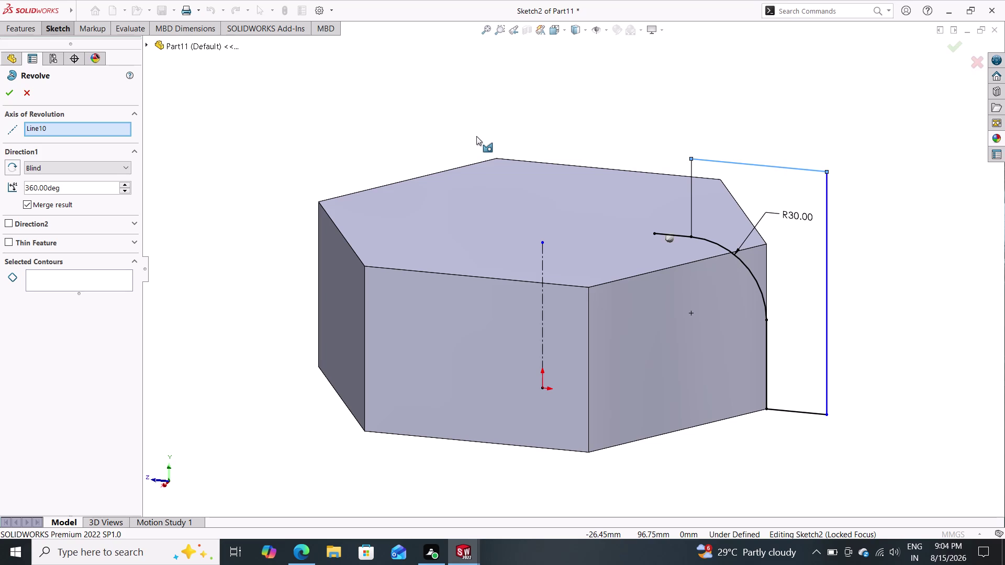
click(513, 30)
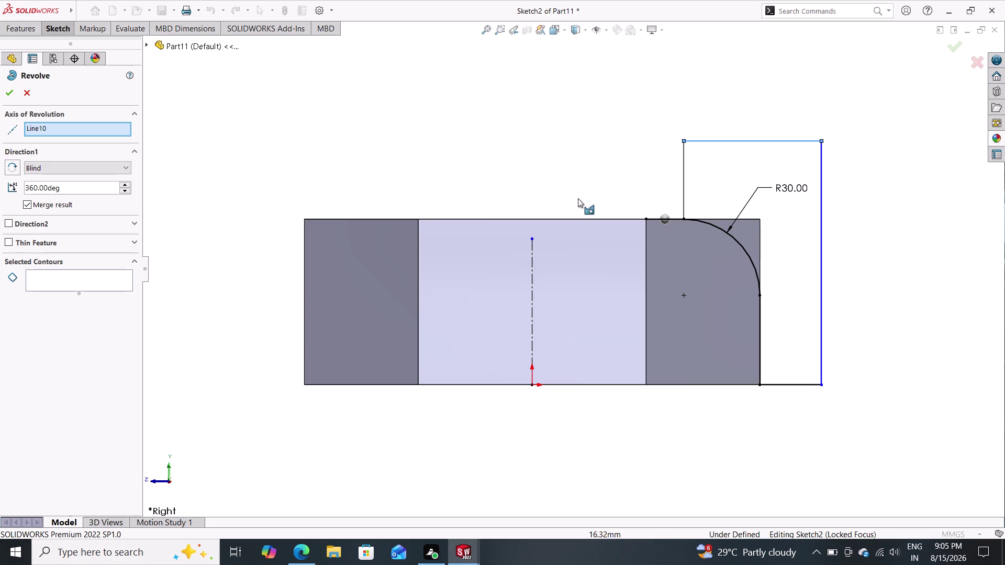
click(682, 179)
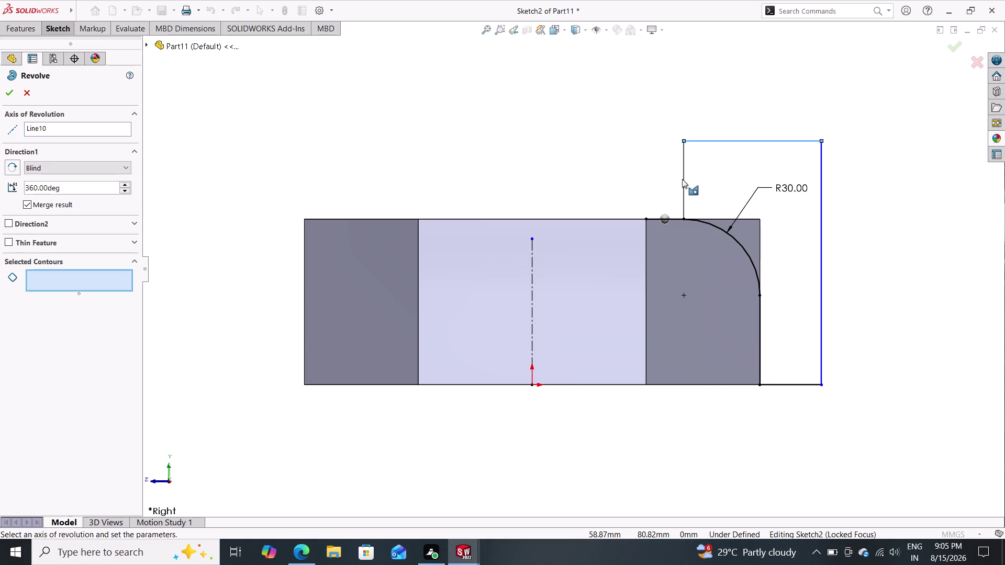
Clear the revolve axis and cancel the Revolve feature.
key(Escape)
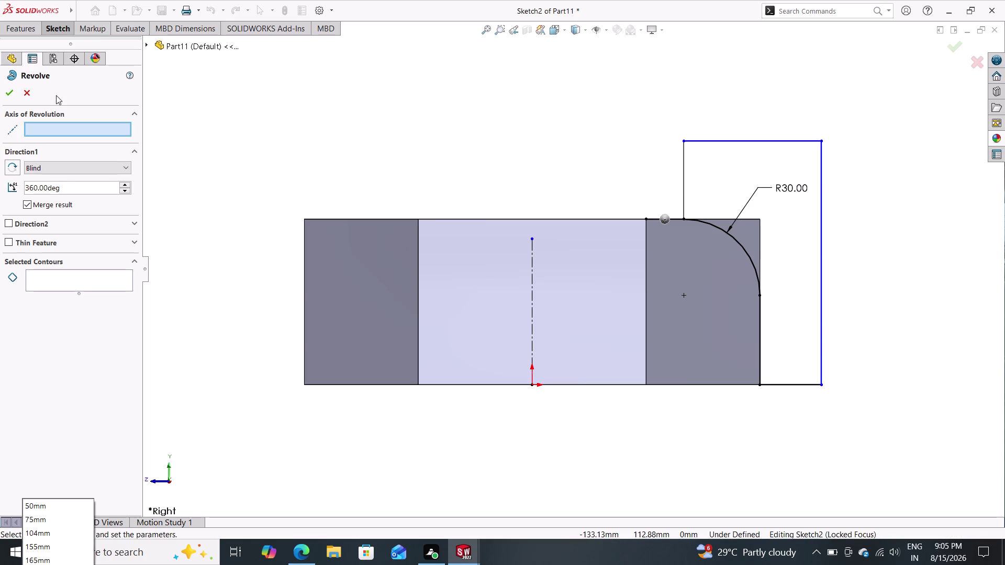
click(25, 92)
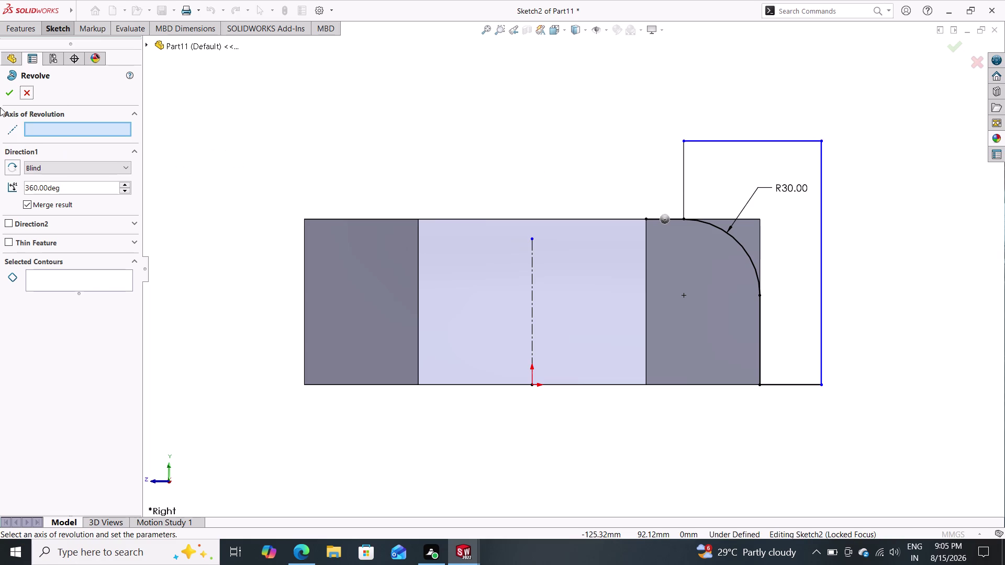
click(29, 90)
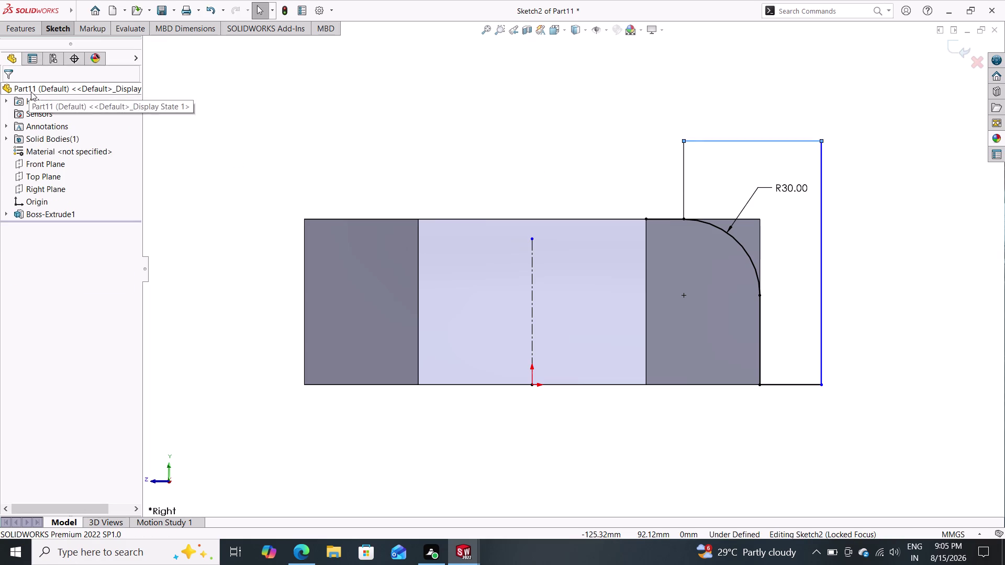
Delete the left vertical line above the R30 corner and begin a replacement line.
click(683, 185)
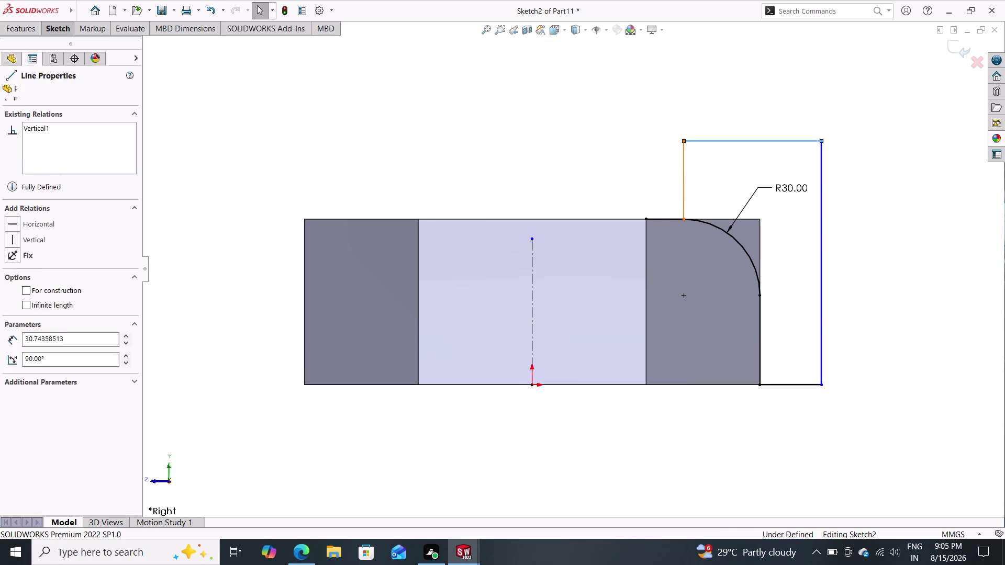
key(Delete)
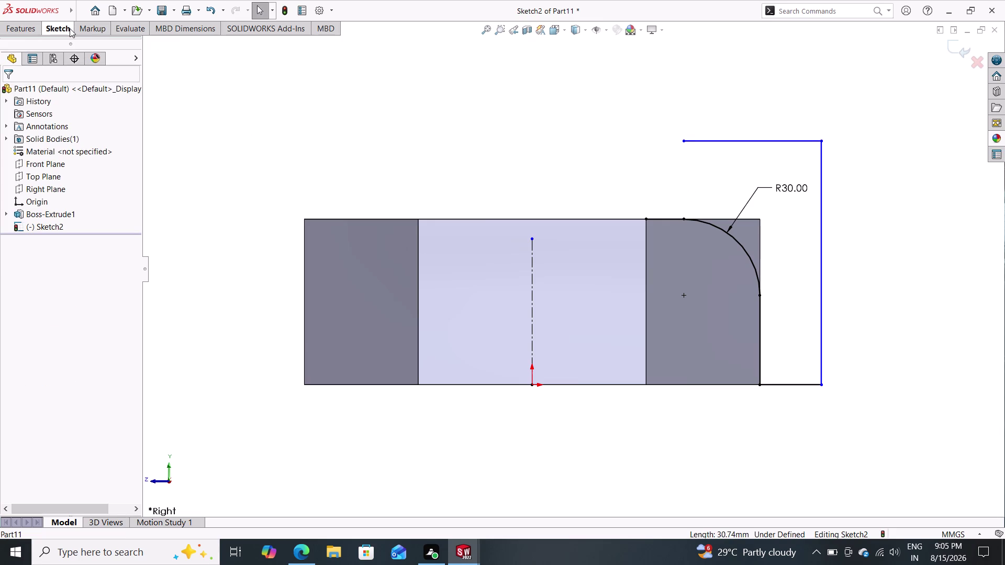
click(69, 29)
click(97, 45)
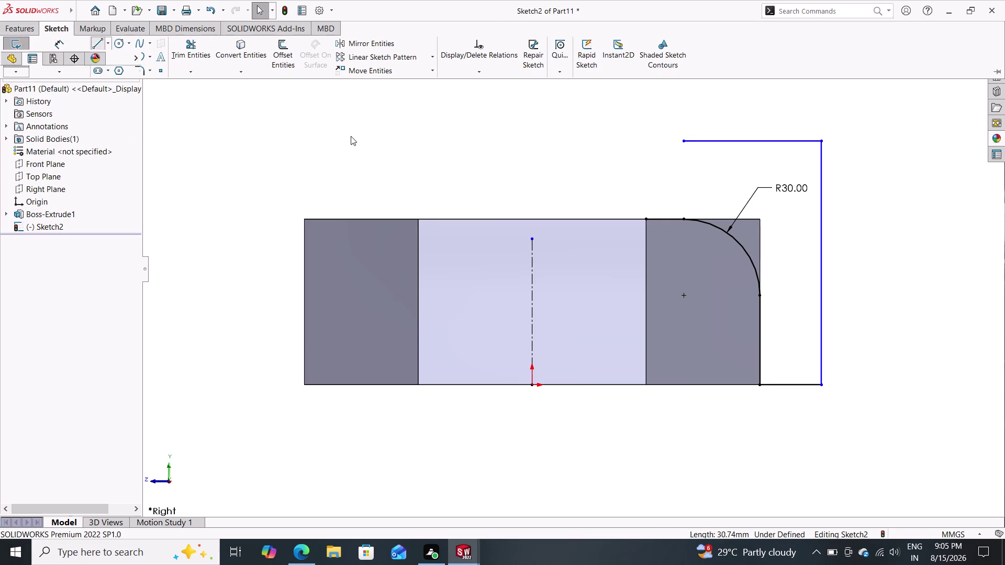
click(646, 218)
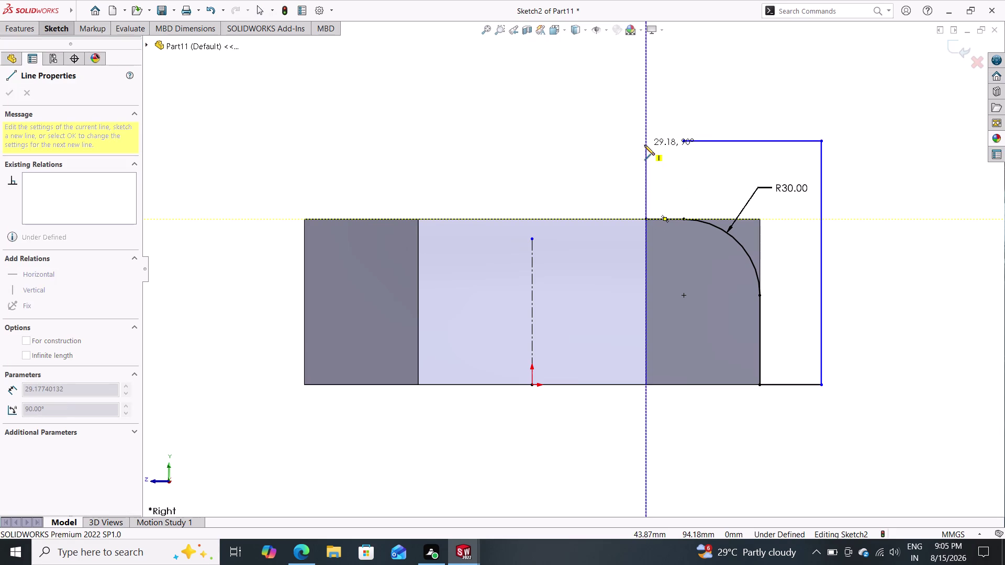
Draw a vertical line from the nut's top edge up to the profile's top line.
click(645, 143)
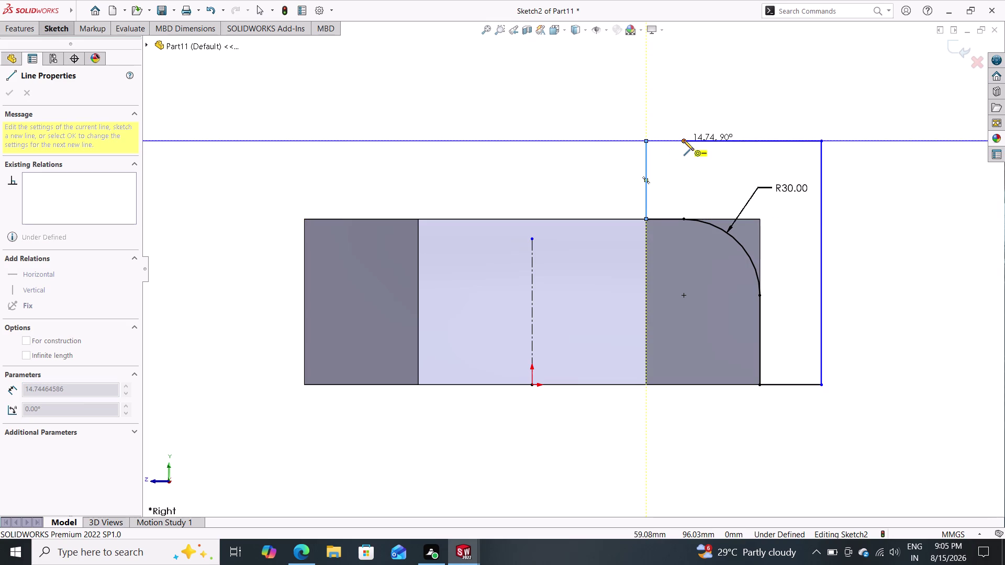
click(685, 141)
key(Escape)
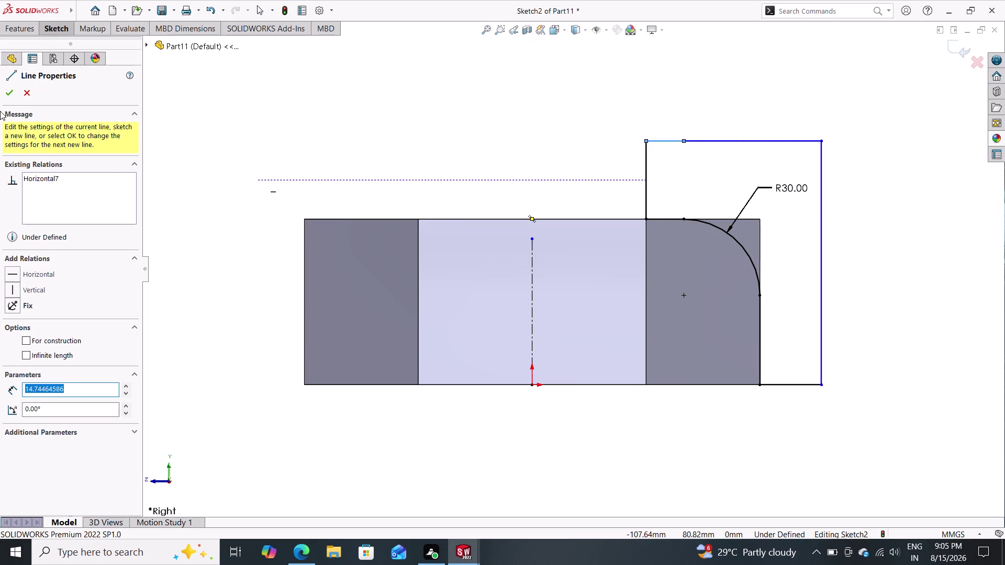
click(8, 98)
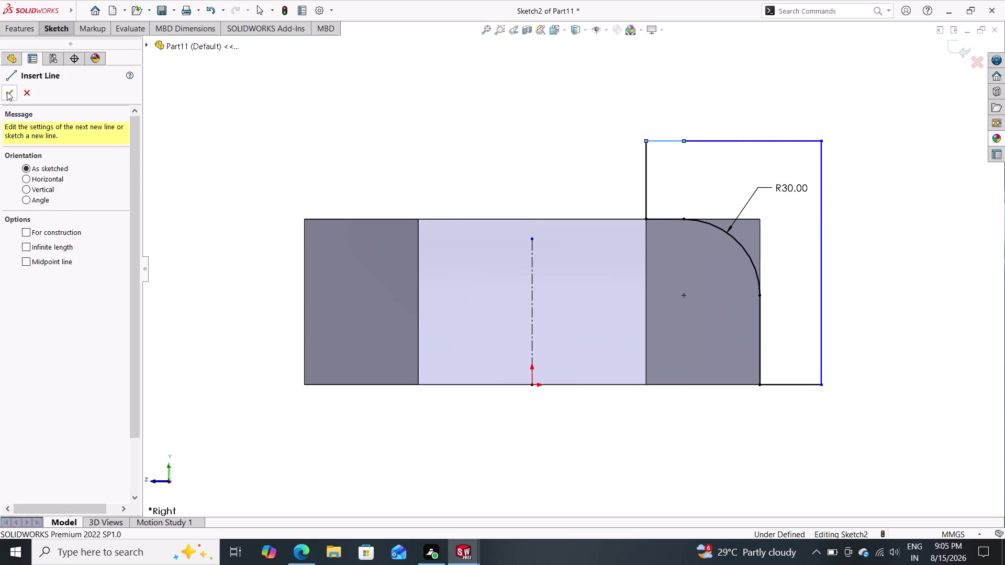
Attempt a Revolved Boss/Base about Line12, which fails with a zero-thickness error.
click(7, 91)
click(28, 30)
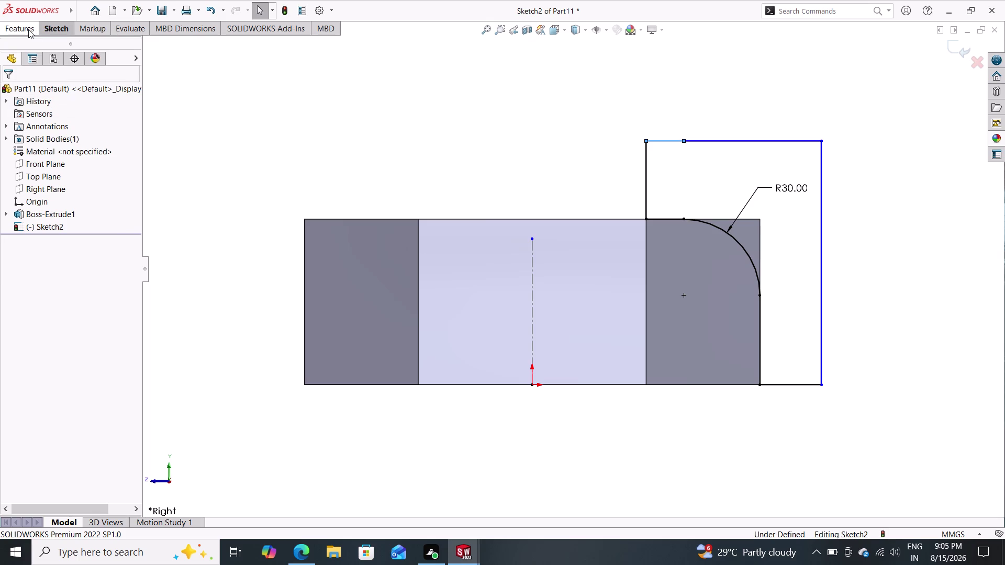
click(56, 53)
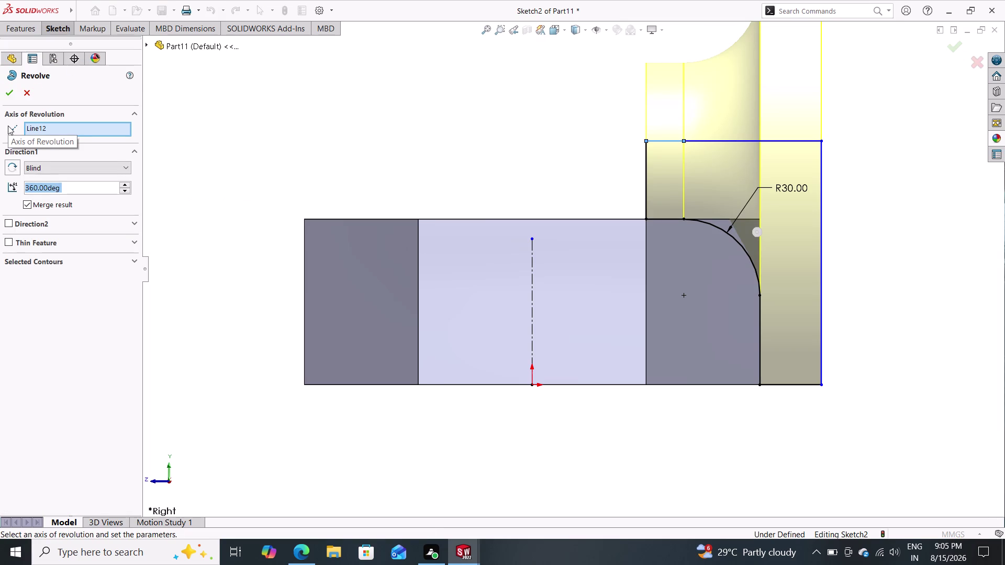
click(7, 95)
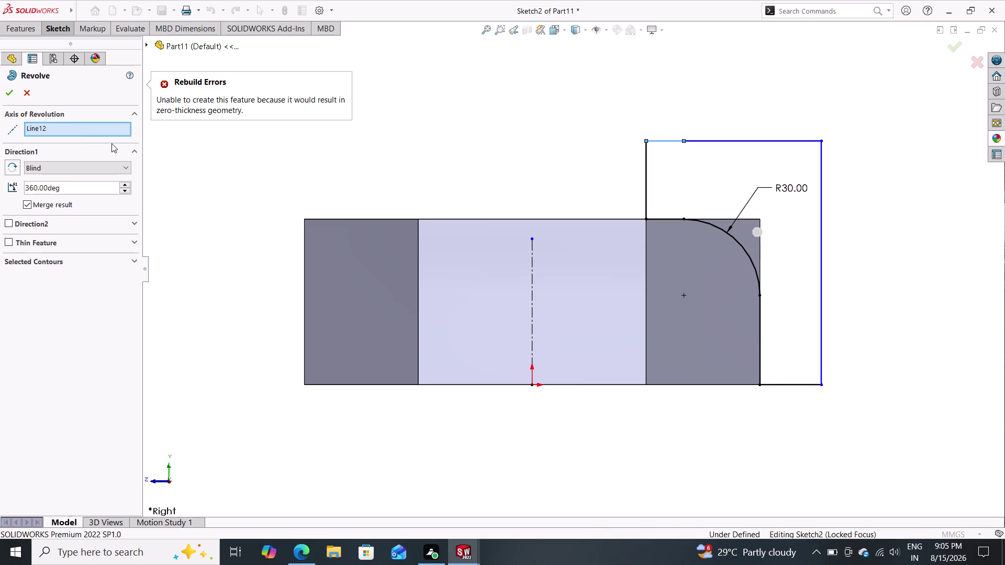
Orbit back to 3D and cancel the zero-thickness revolve about Line12.
middle_drag(393, 142, 382, 196)
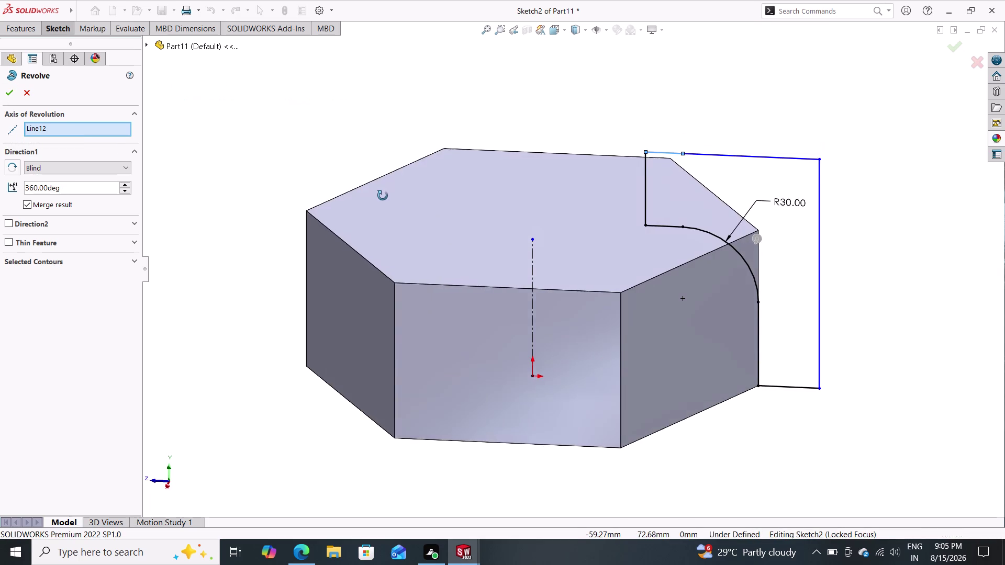
middle_drag(382, 195, 387, 182)
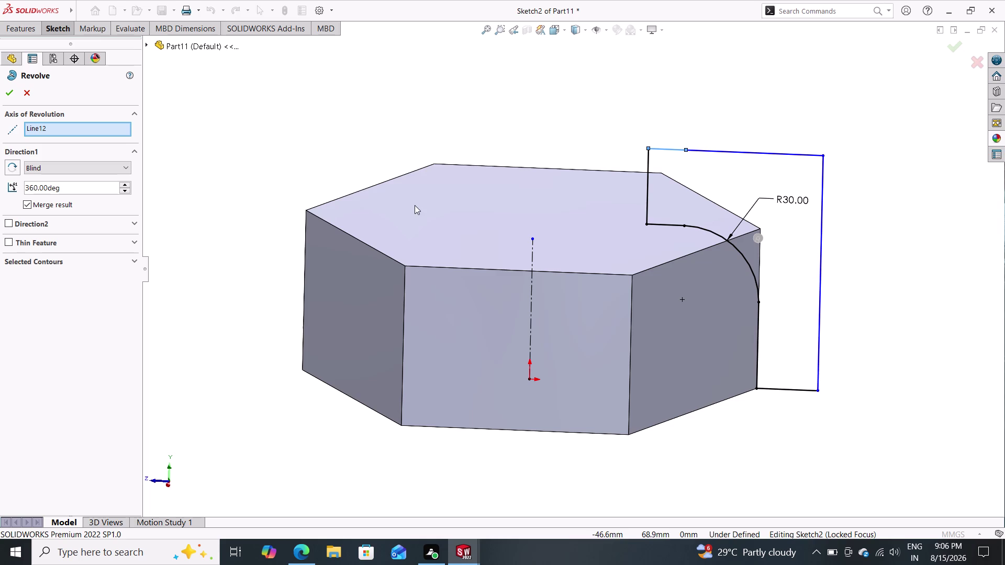
click(29, 92)
click(24, 29)
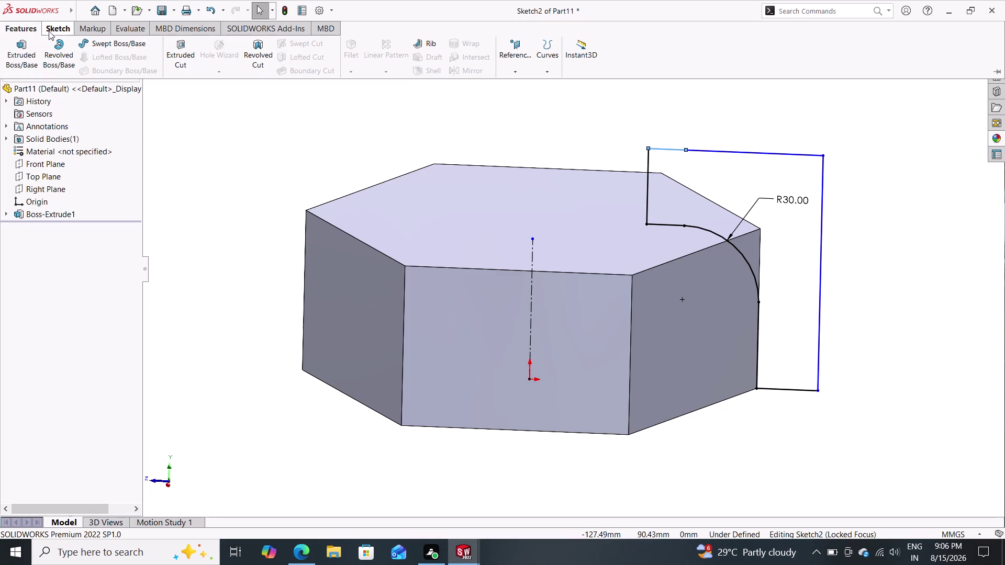
Try two revolved cuts from the sketch and undo both after they remove nothing.
click(262, 49)
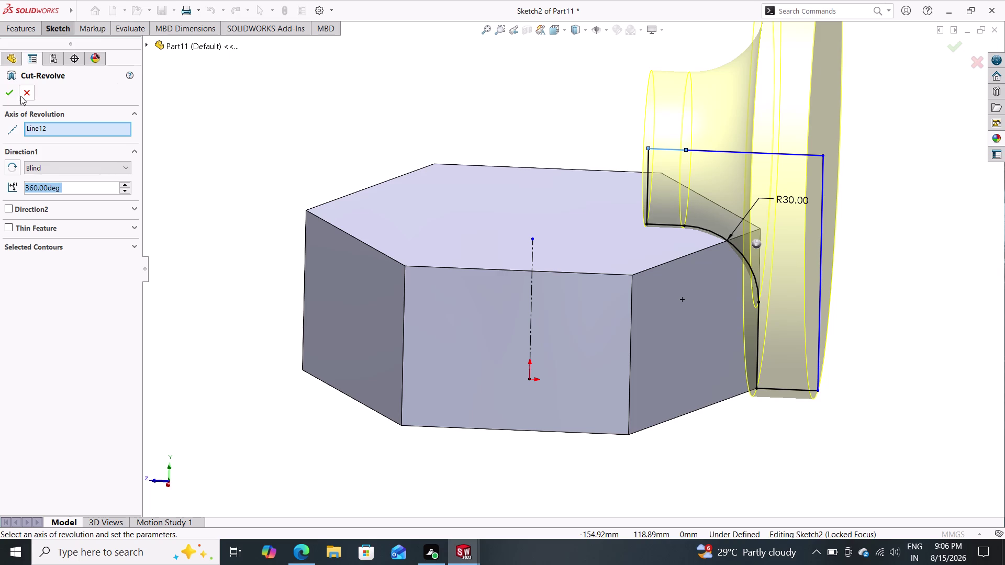
click(11, 96)
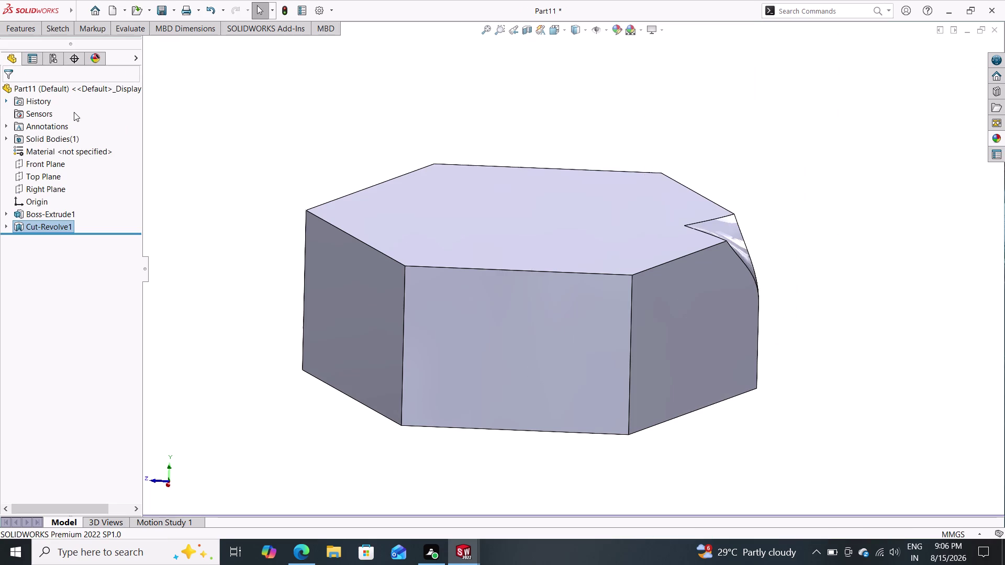
key(ctrl+z)
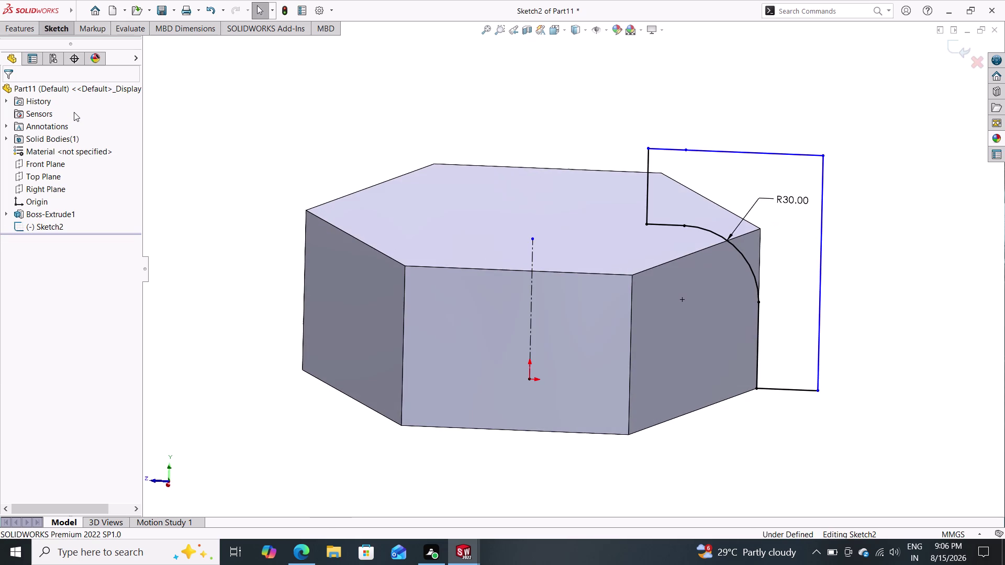
click(17, 30)
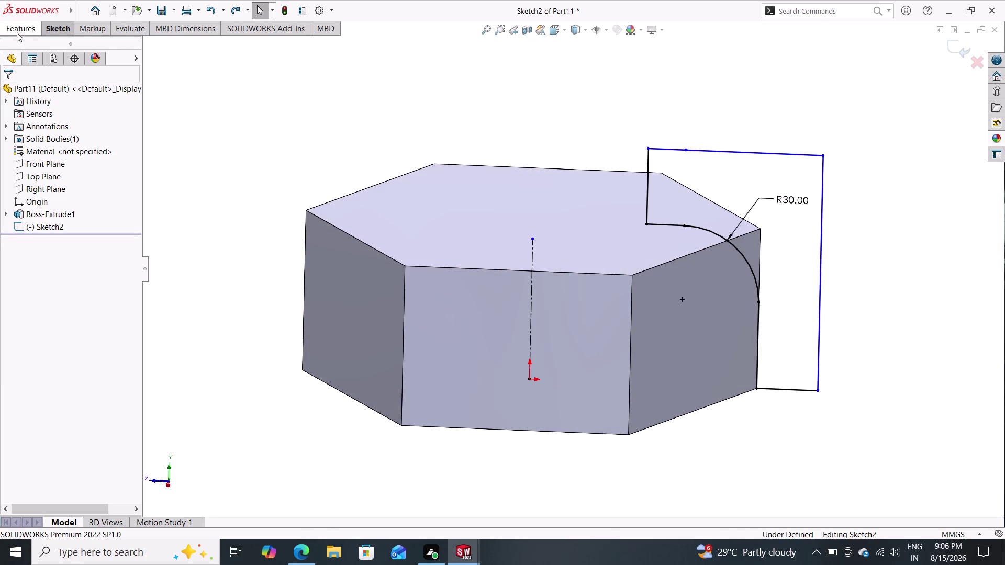
click(261, 42)
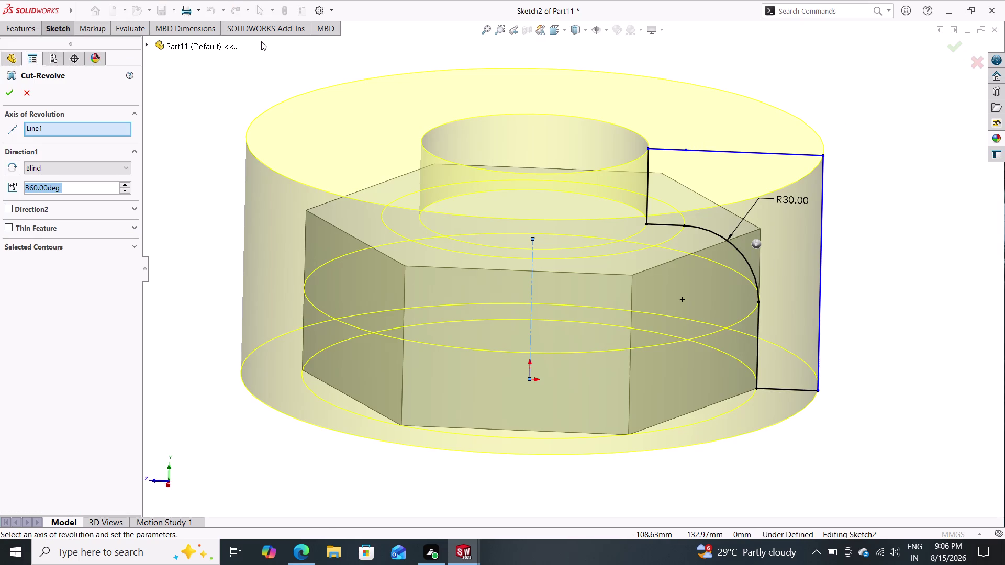
click(7, 93)
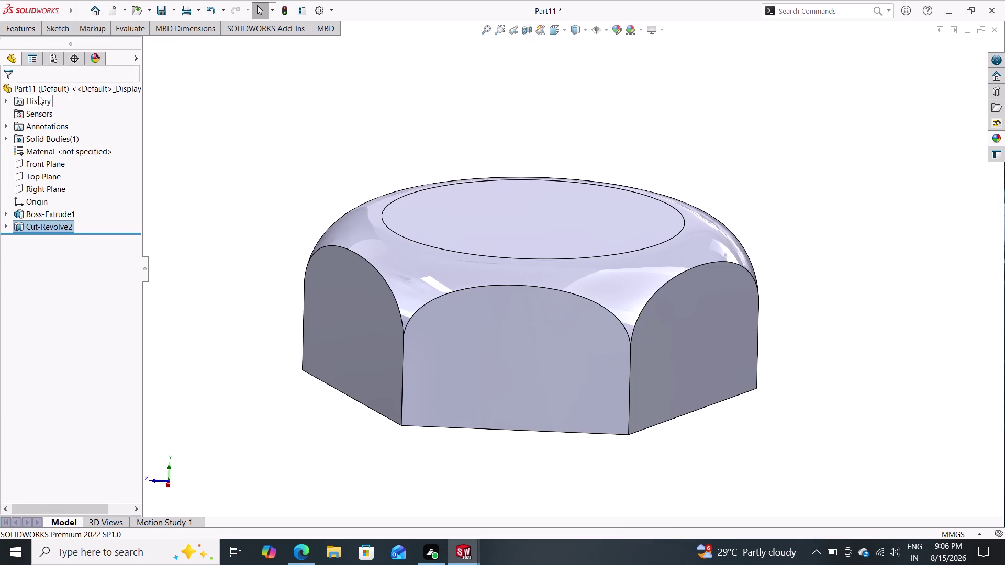
key(ctrl+z)
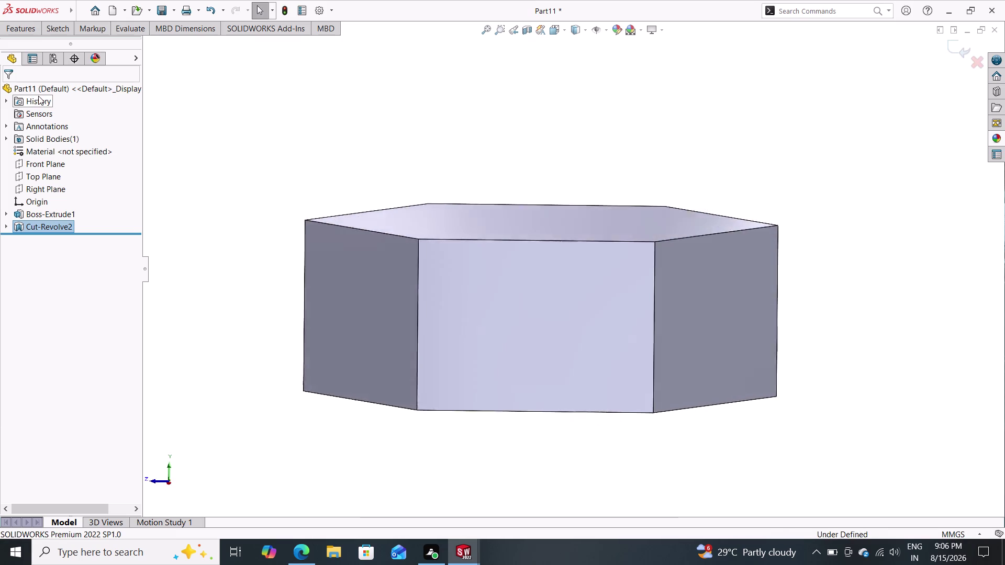
Revolve-cut the R30 arc profile 360° about Line1, creating Cut-Revolve3.
click(44, 28)
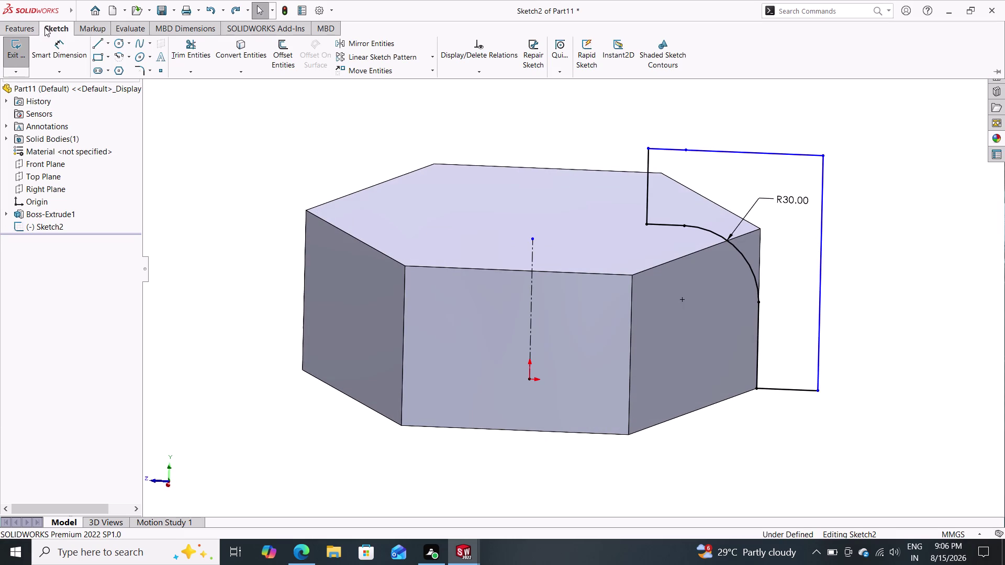
click(17, 23)
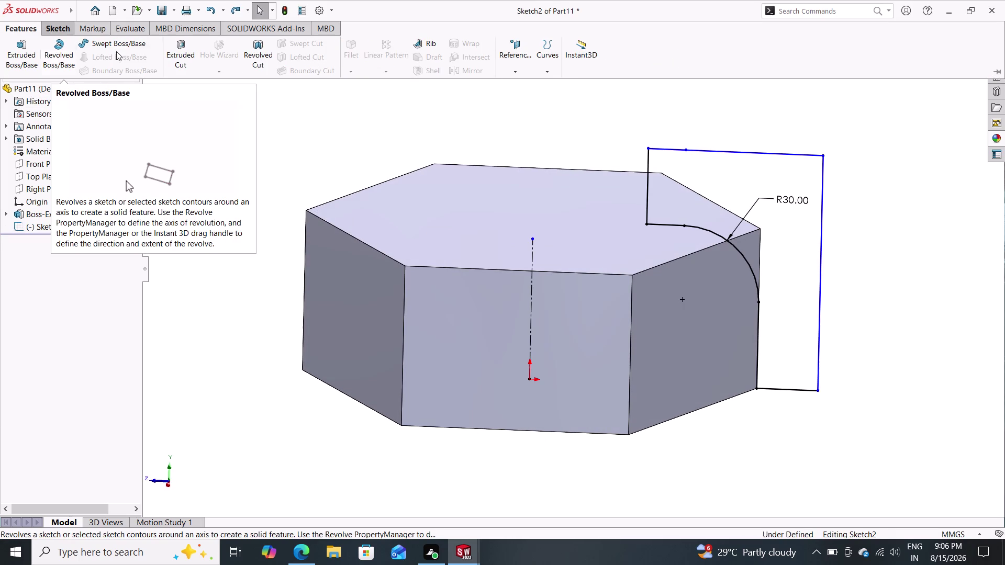
click(250, 49)
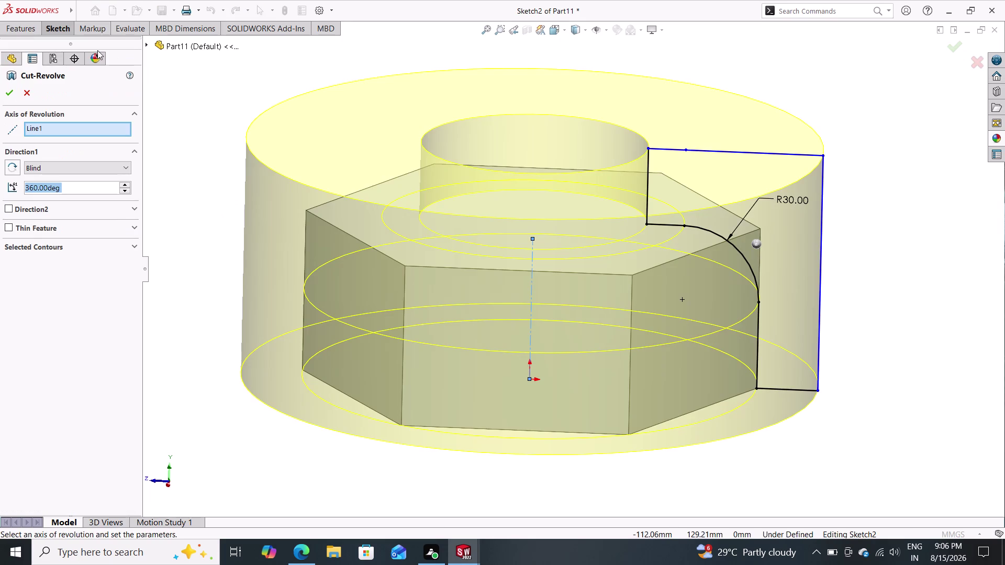
click(12, 95)
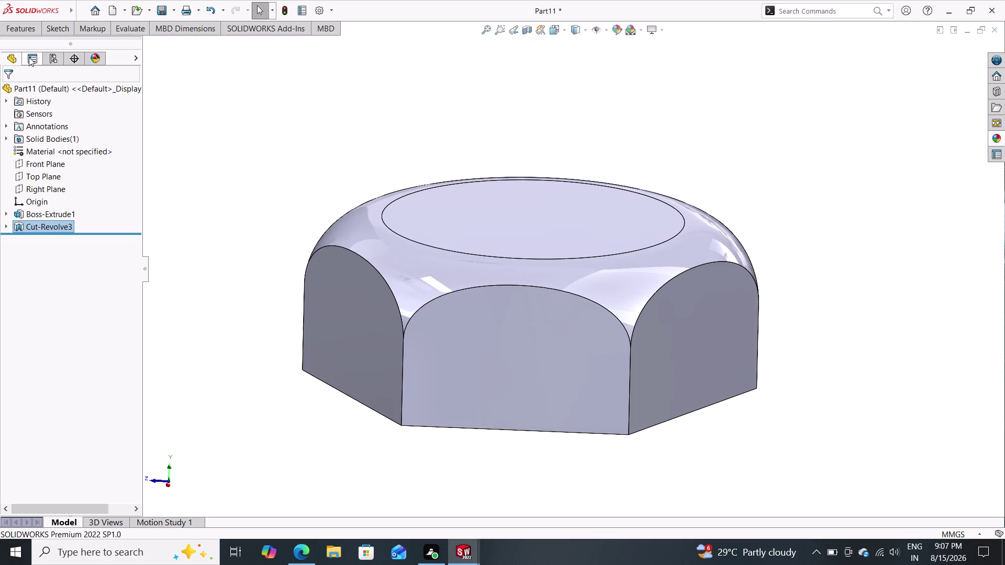
click(50, 30)
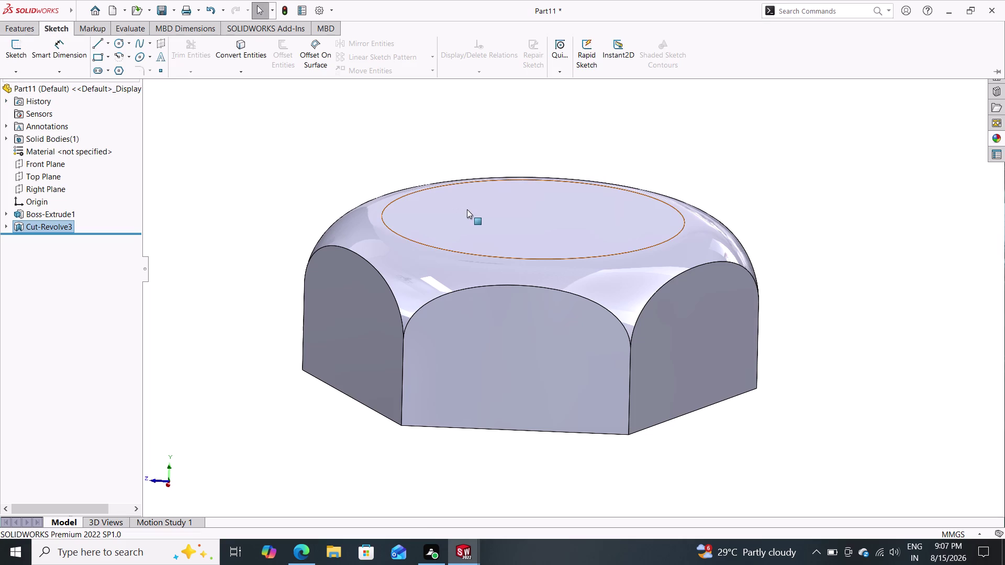
On the nut's top face, sketch two origin-centred circles of about 42 and 51.5 mm radius.
click(467, 210)
click(515, 180)
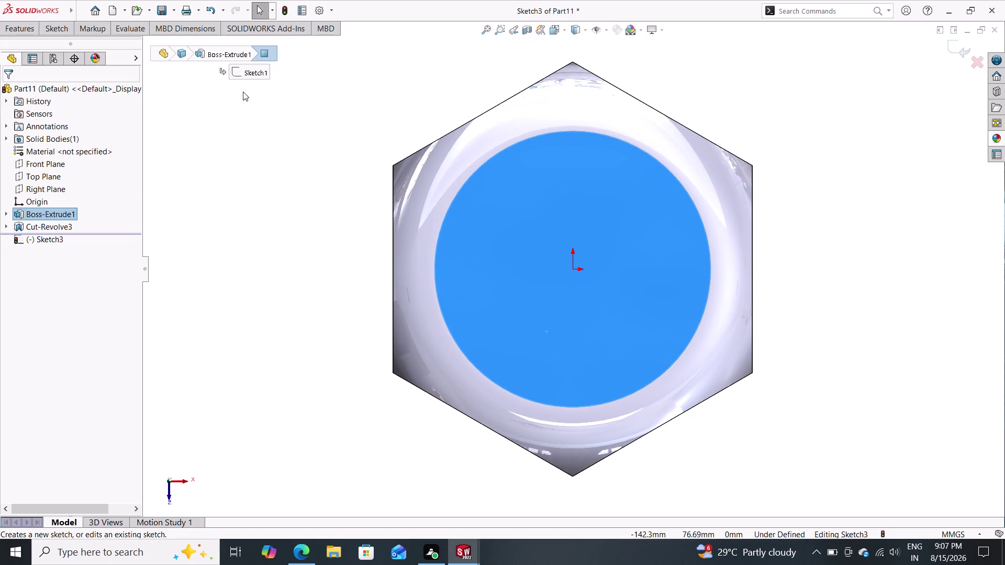
click(60, 32)
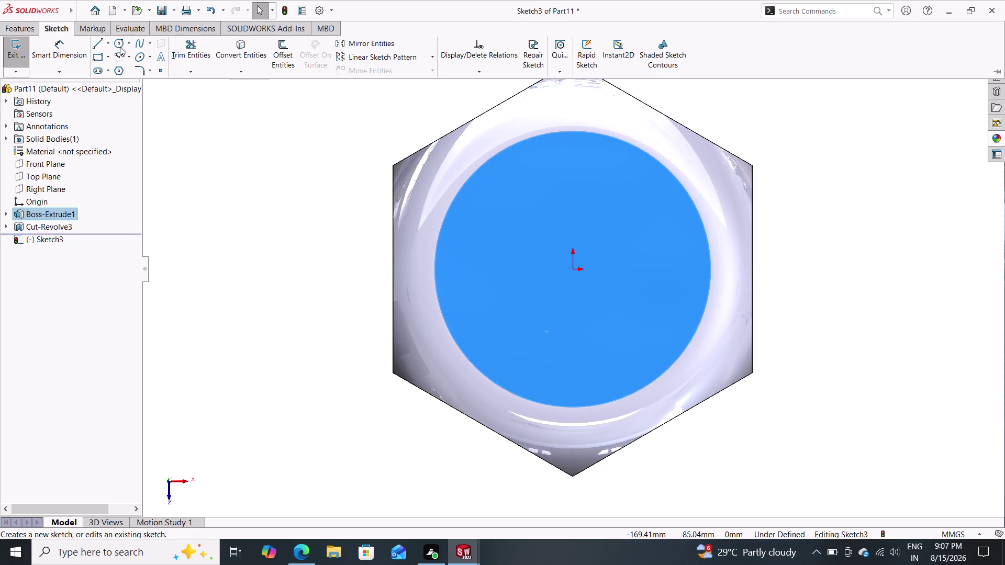
click(118, 45)
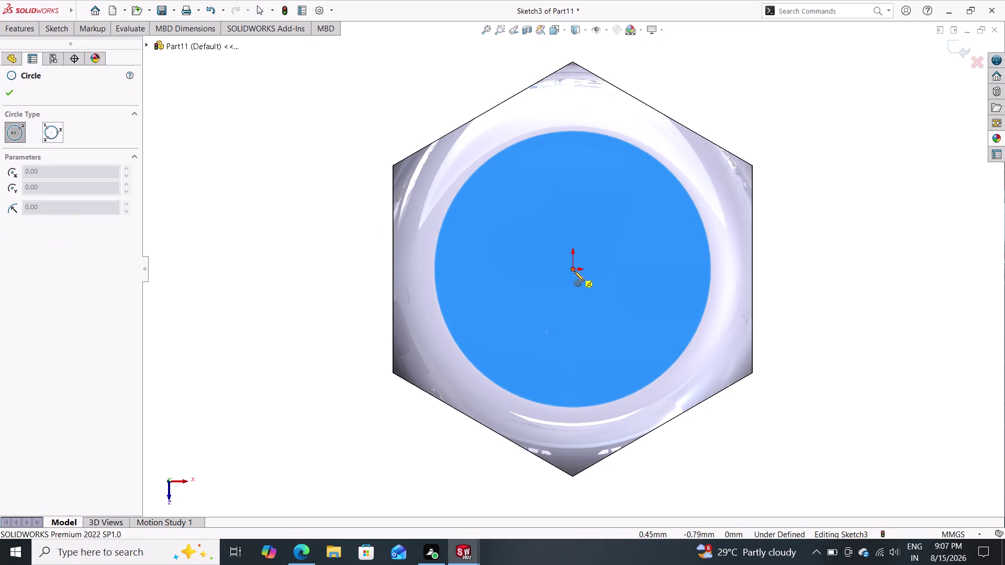
click(575, 271)
click(661, 228)
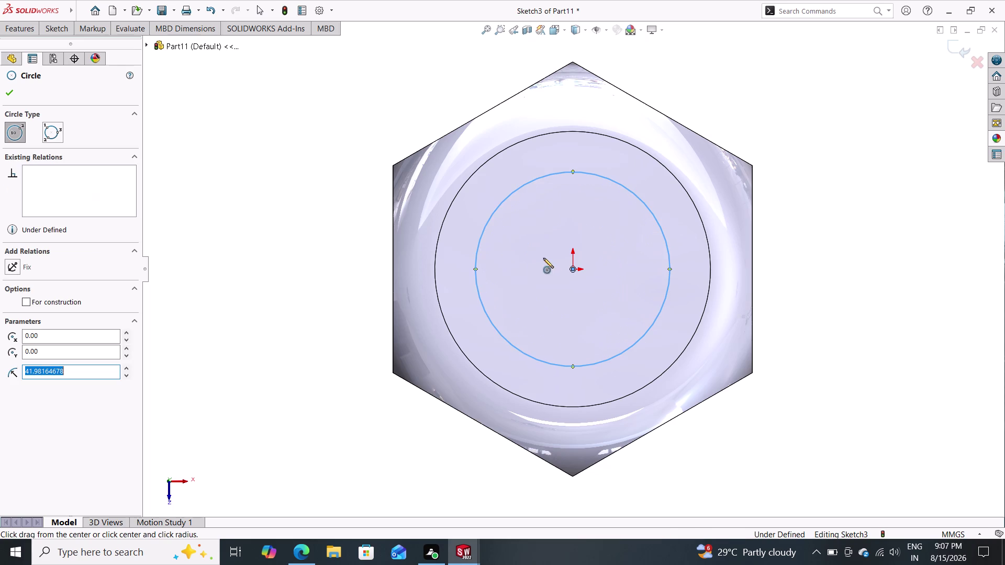
click(573, 269)
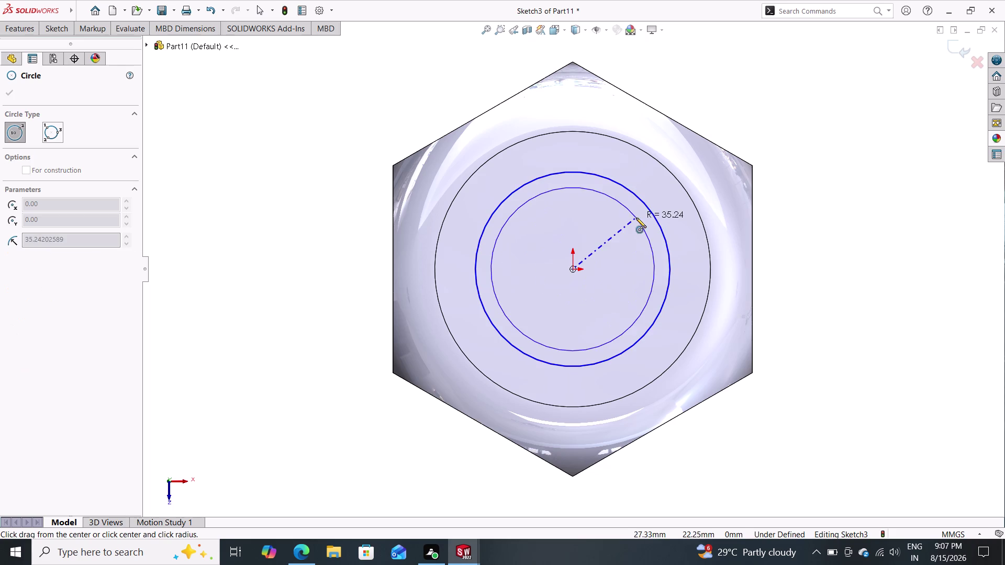
click(659, 187)
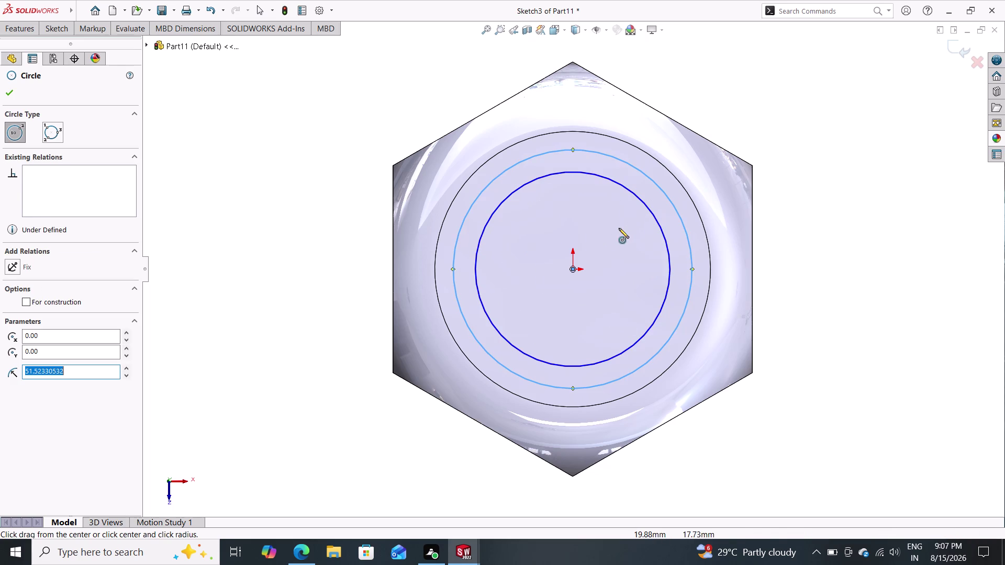
key(Escape)
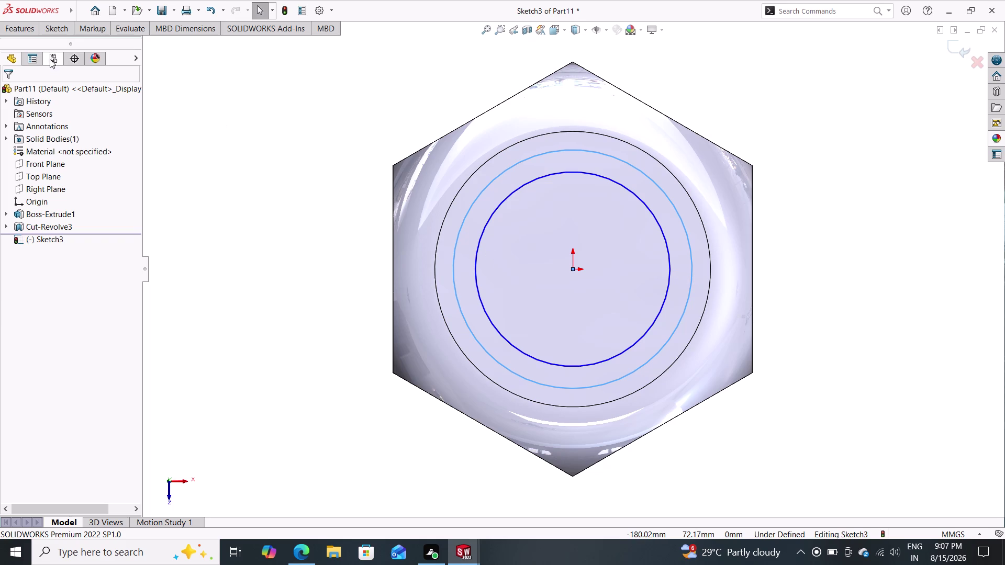
click(61, 30)
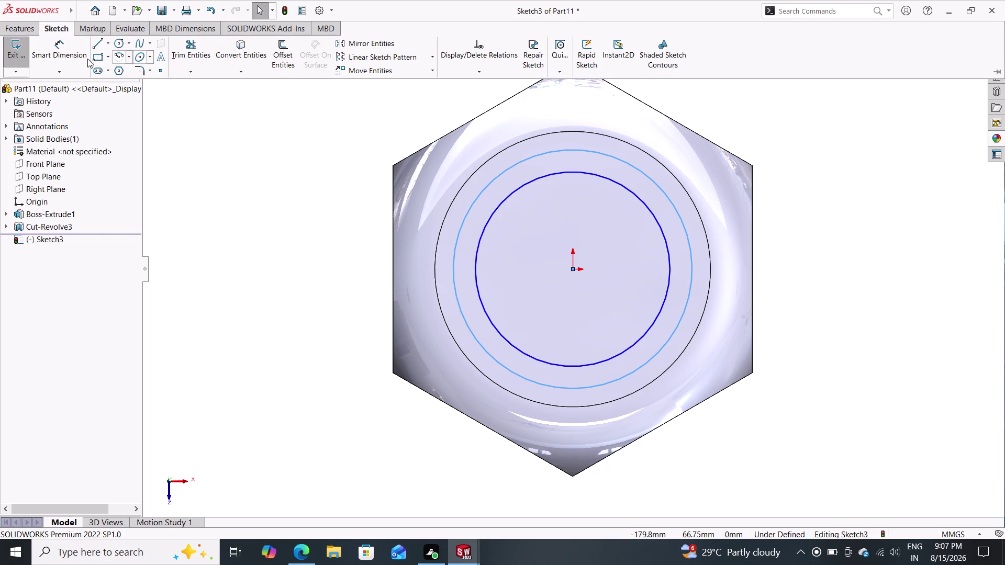
Dimension the inner sketch circle to a 75 mm diameter.
click(61, 51)
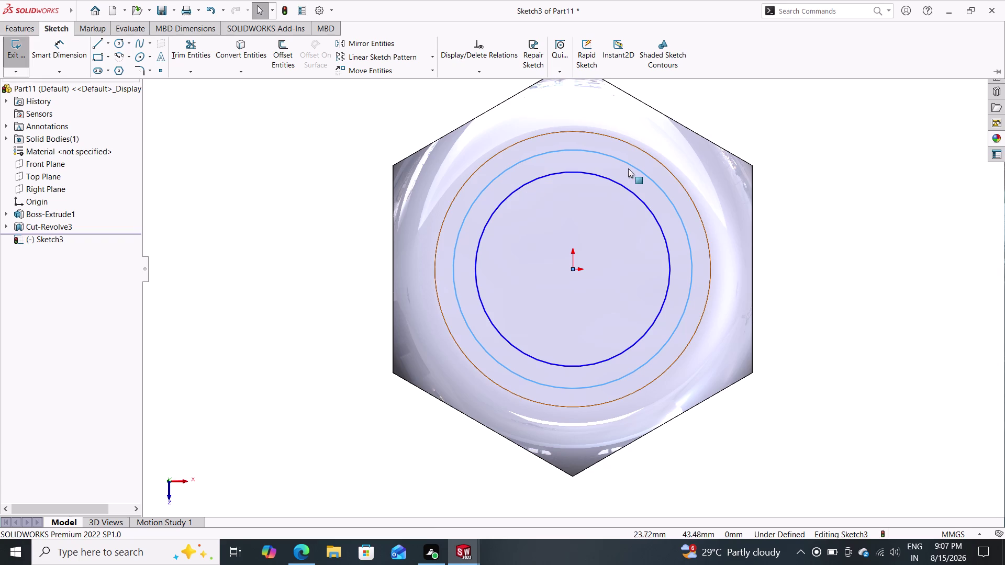
click(67, 44)
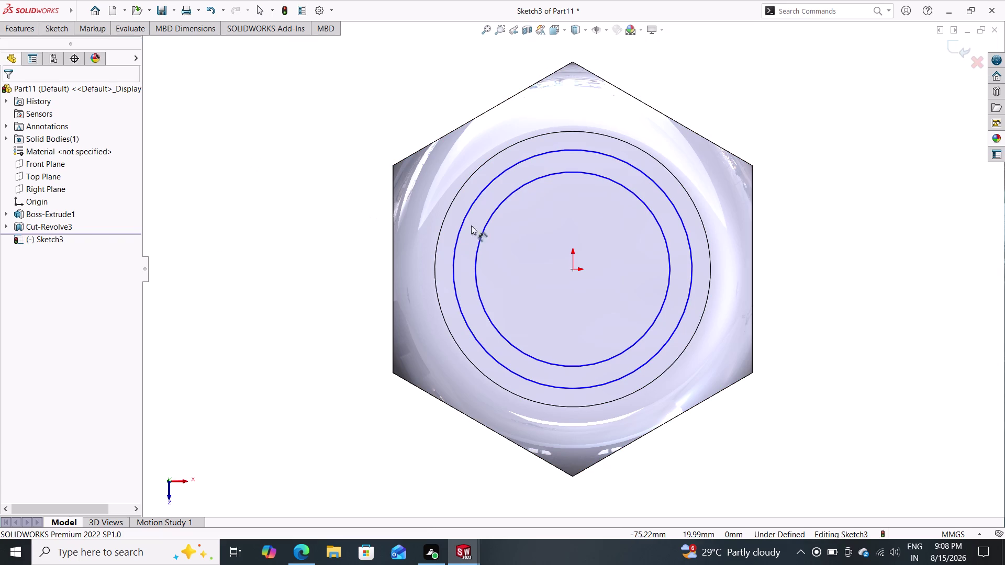
click(637, 194)
click(764, 108)
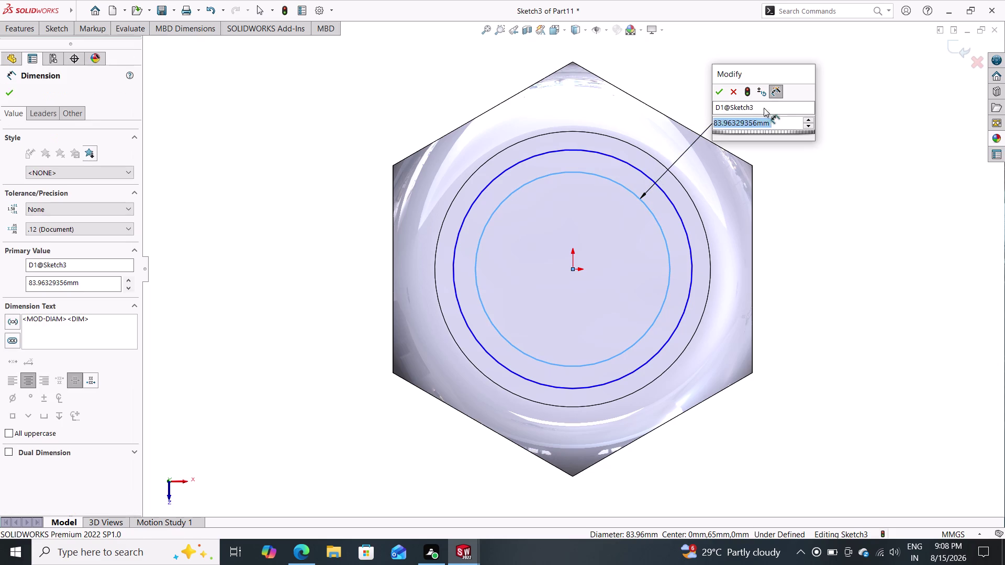
click(764, 108)
click(776, 120)
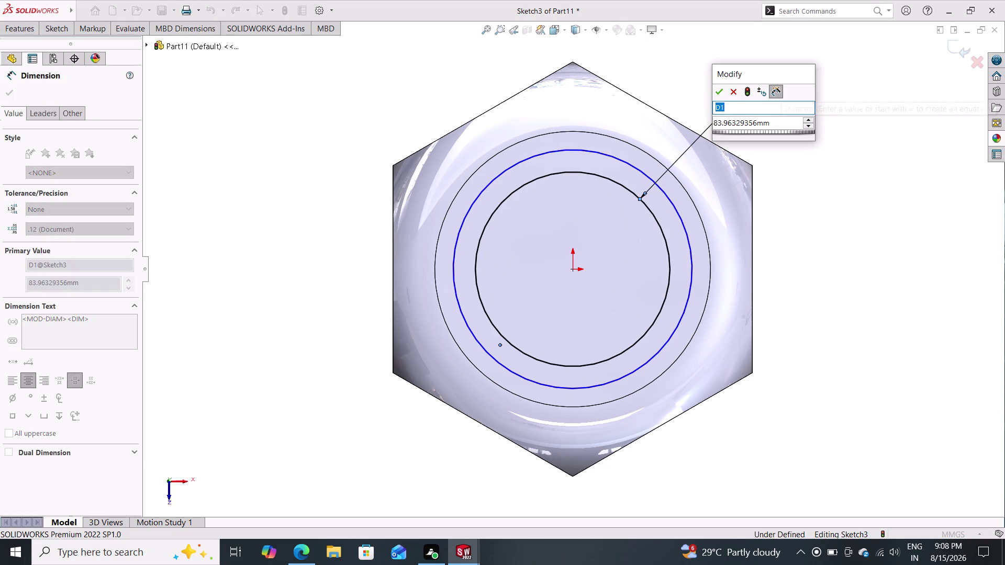
key(BackSpace)
key(BackSpace)
key(BackSpace)
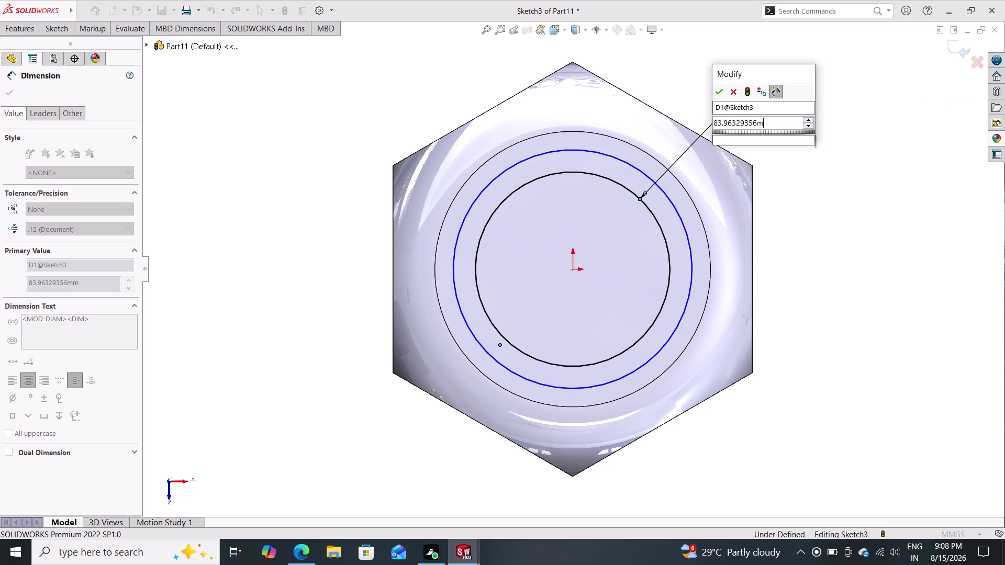
key(BackSpace)
key(BackSpace)
key(BackSpace)
key(BackSpace)
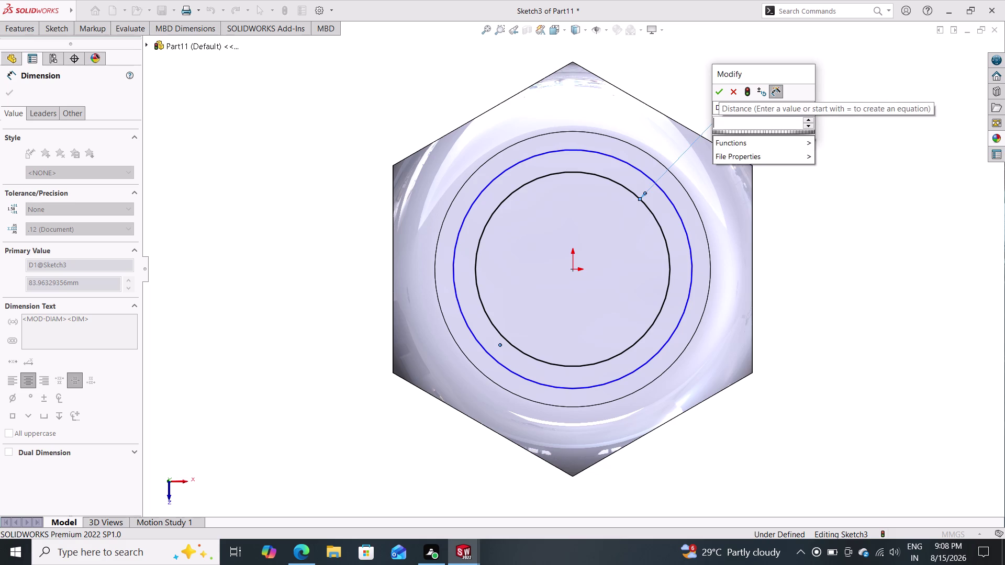
text(75)
key(Return)
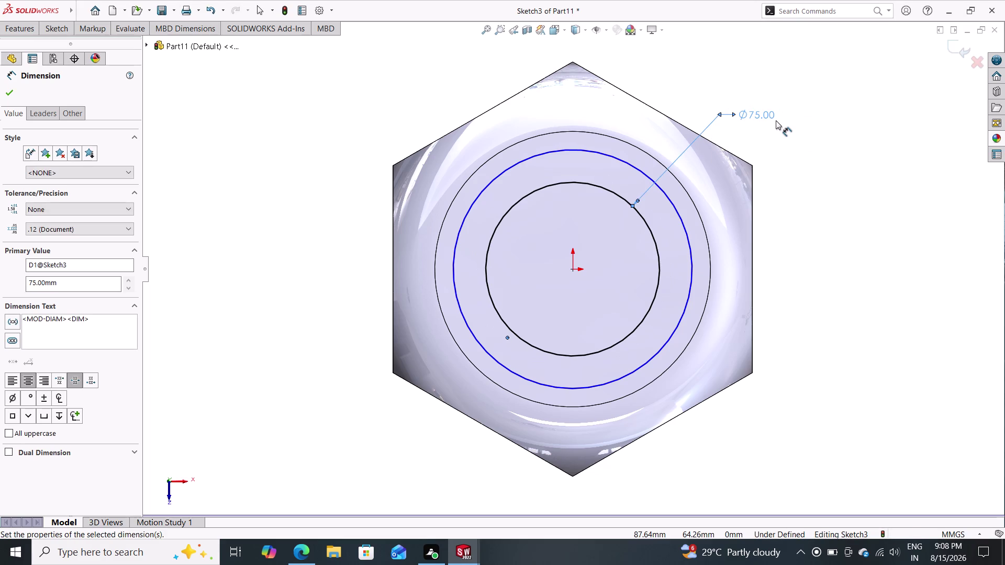
Dimension the outer sketch circle to a 100 mm diameter, fully defining Sketch3.
click(656, 182)
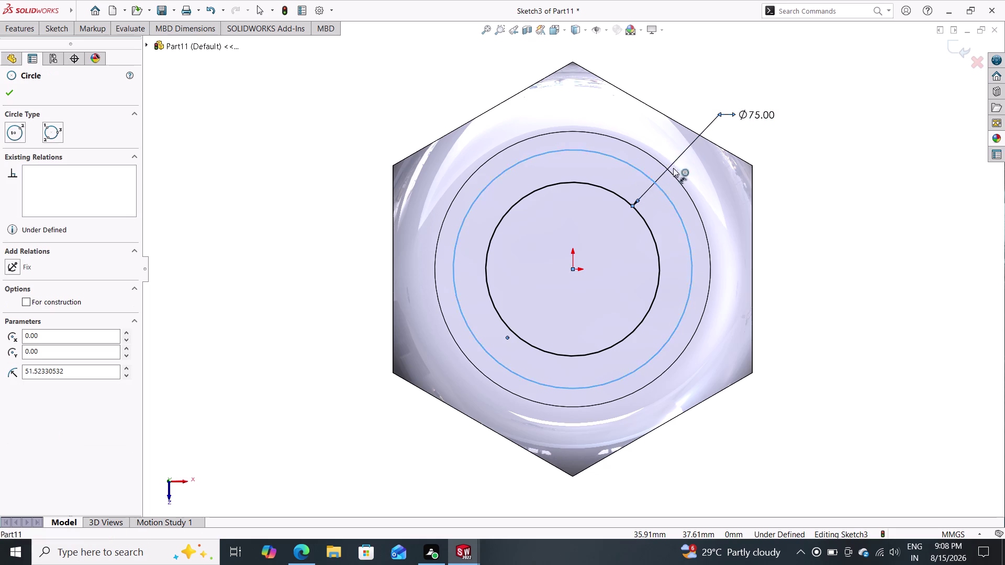
click(751, 90)
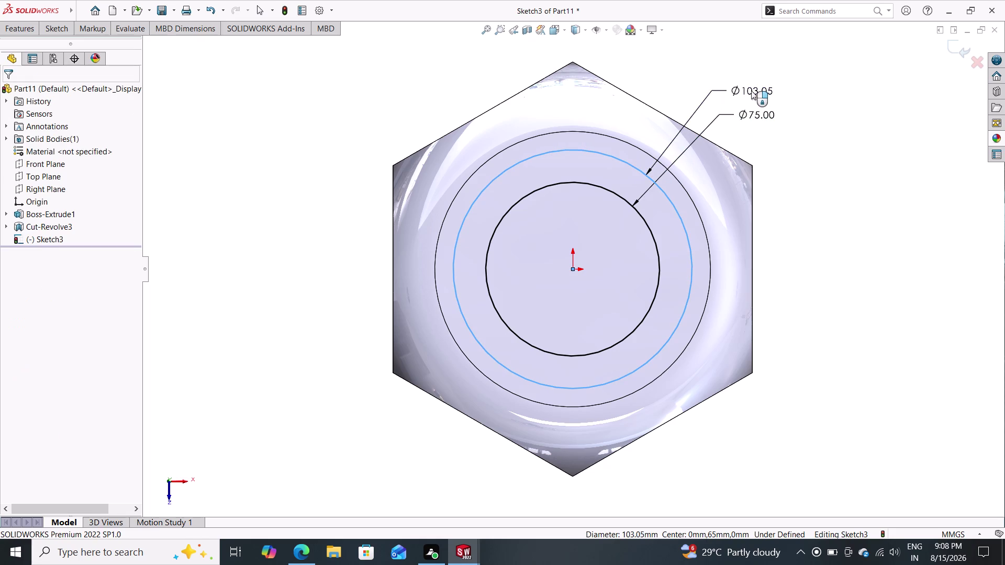
text(100)
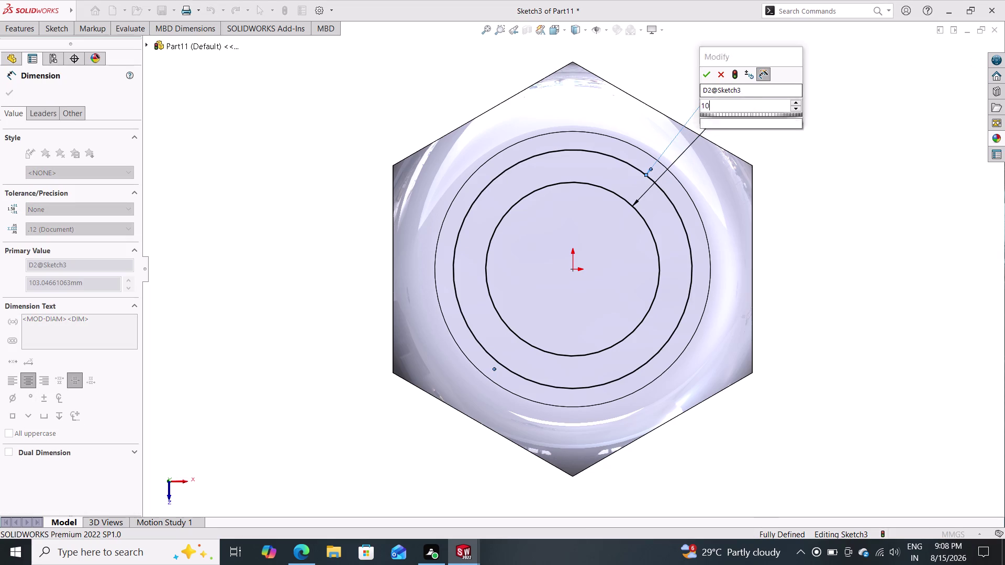
key(Return)
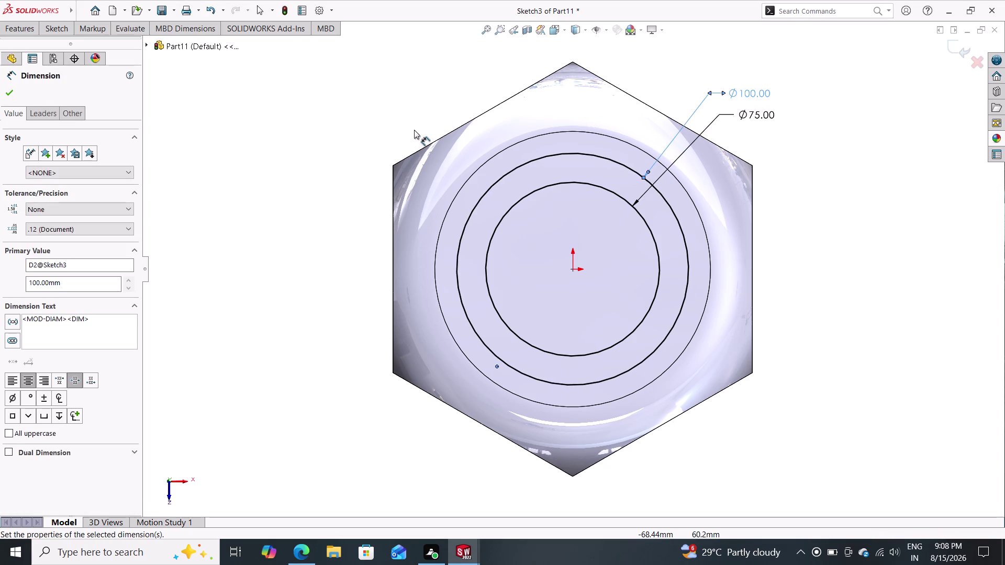
click(18, 31)
Extrude the Ø75/Ø100 ring 50 mm blind, creating the Boss-Extrude2 collar.
click(22, 49)
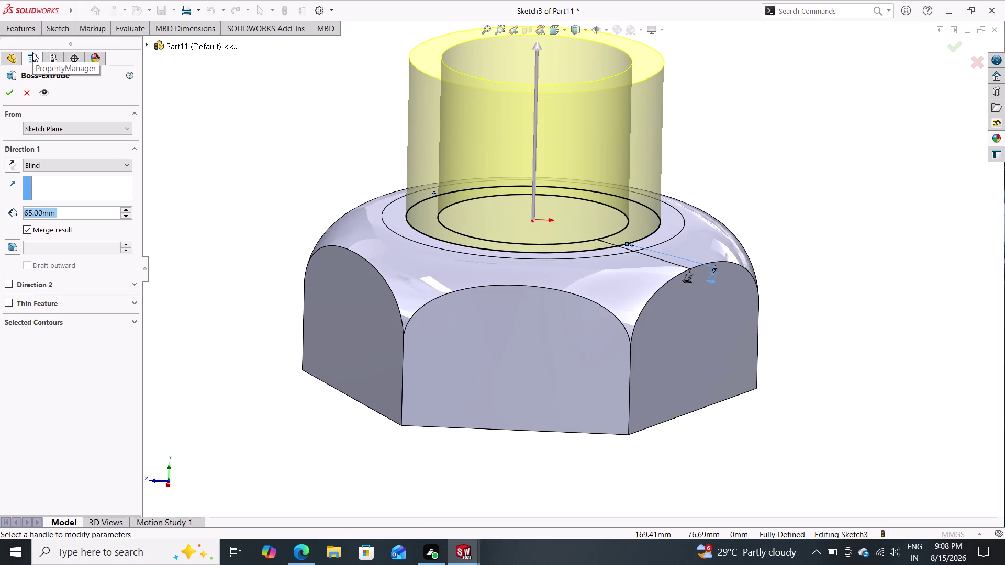
text(50)
key(Return)
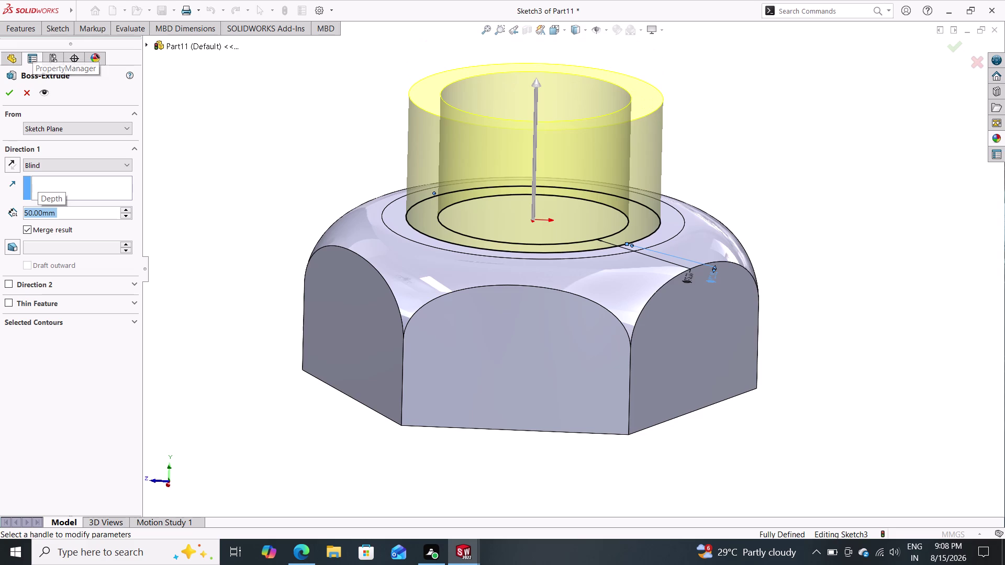
click(4, 93)
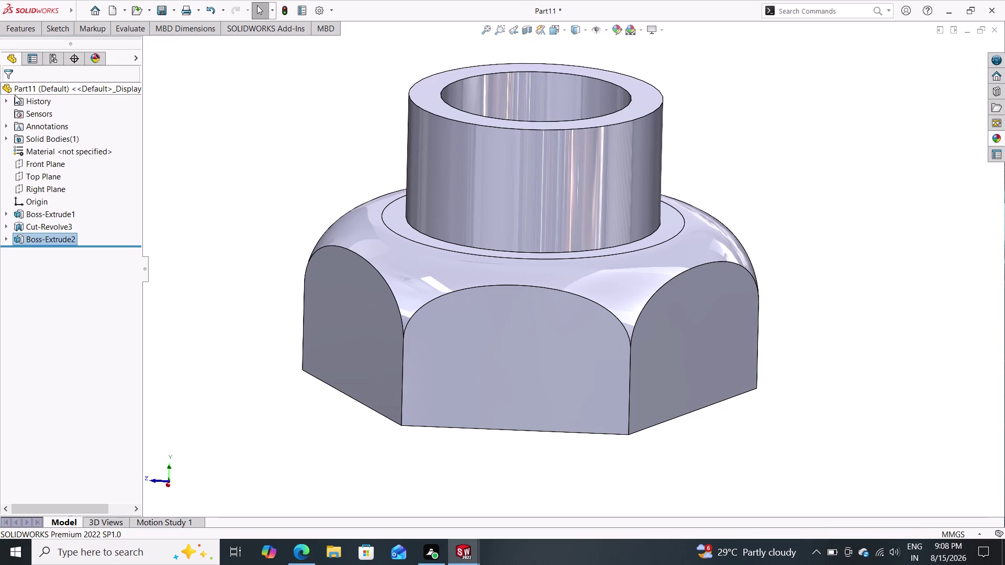